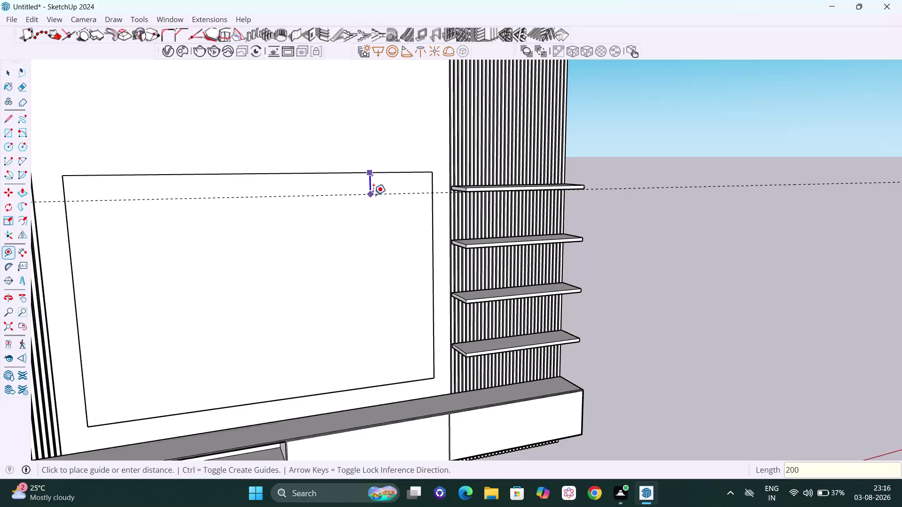
Confirm the top guide and place a bottom guide 150 mm inside the TV panel.
key(Return)
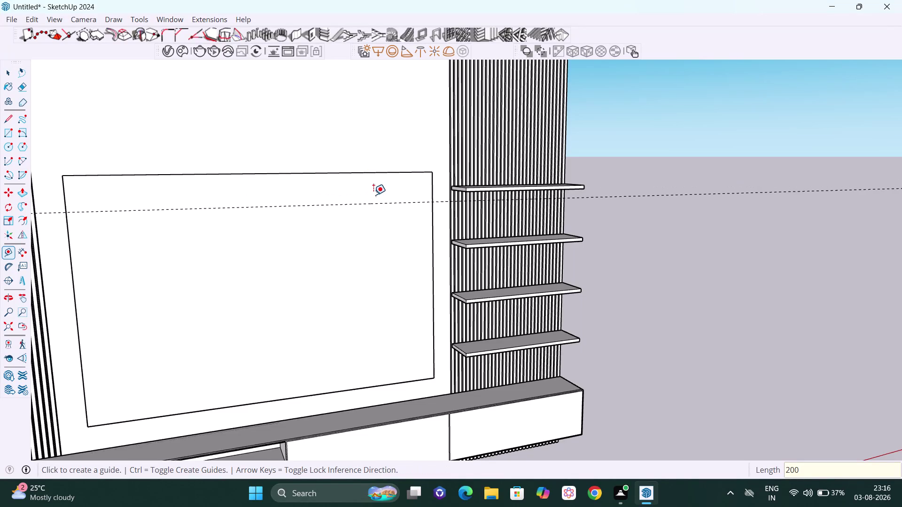
click(285, 401)
key(Up)
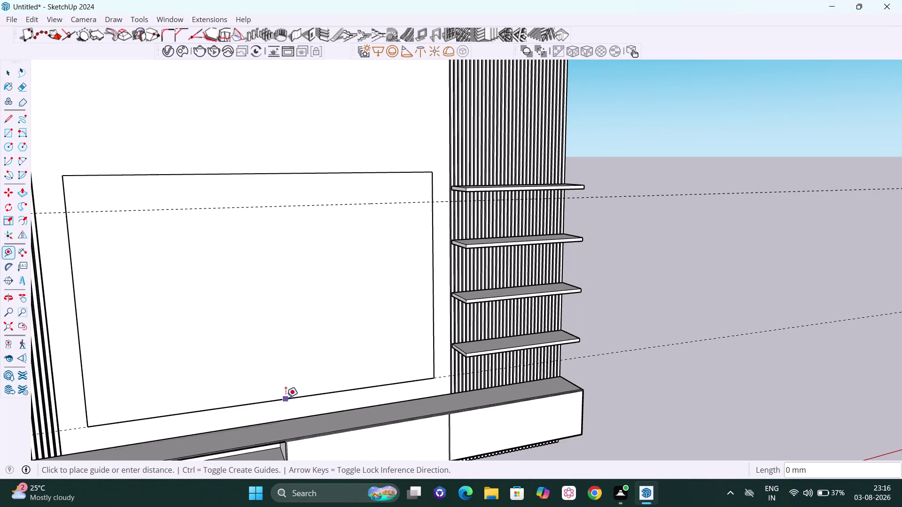
text(1)
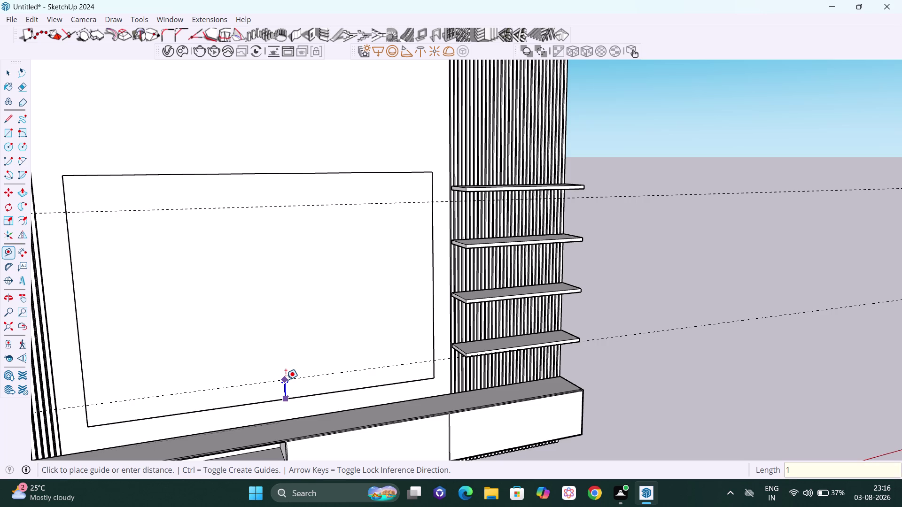
text(50)
key(Return)
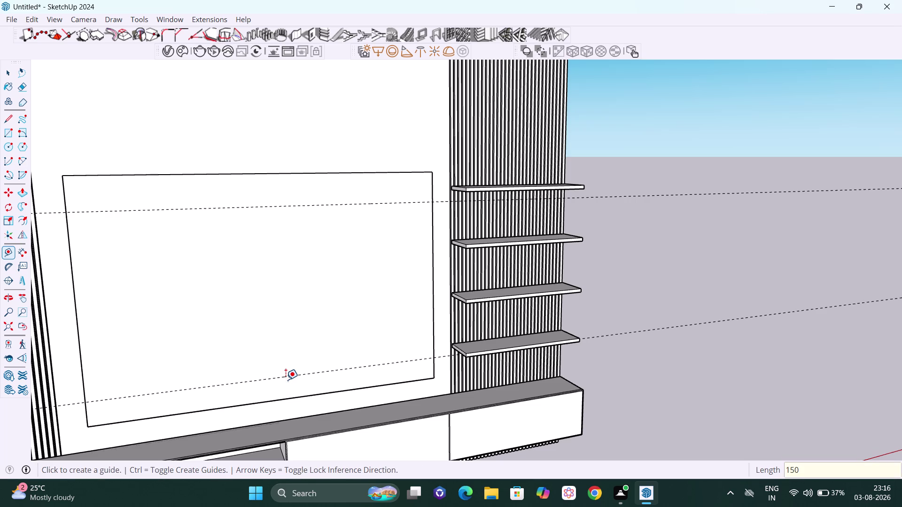
Add right and left guides 150 mm inside the panel edges, then return to selecting.
click(435, 305)
text(1)
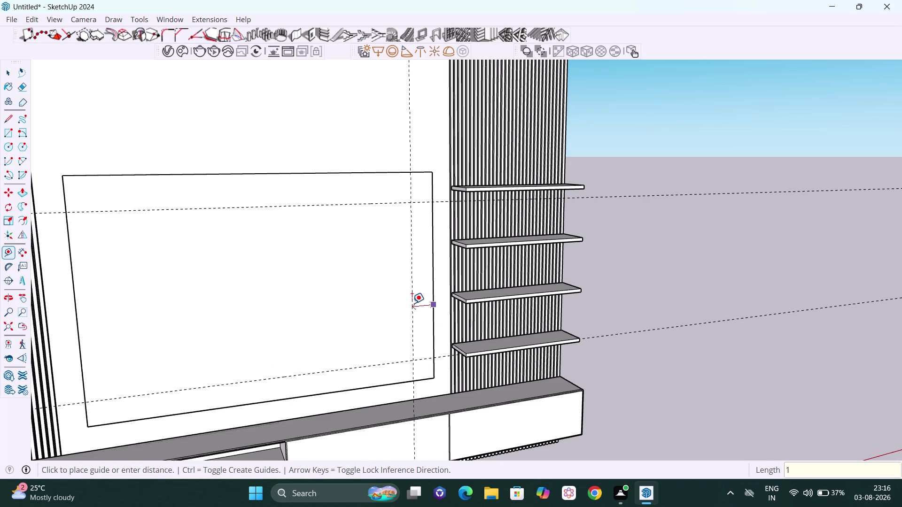
text(50)
key(Return)
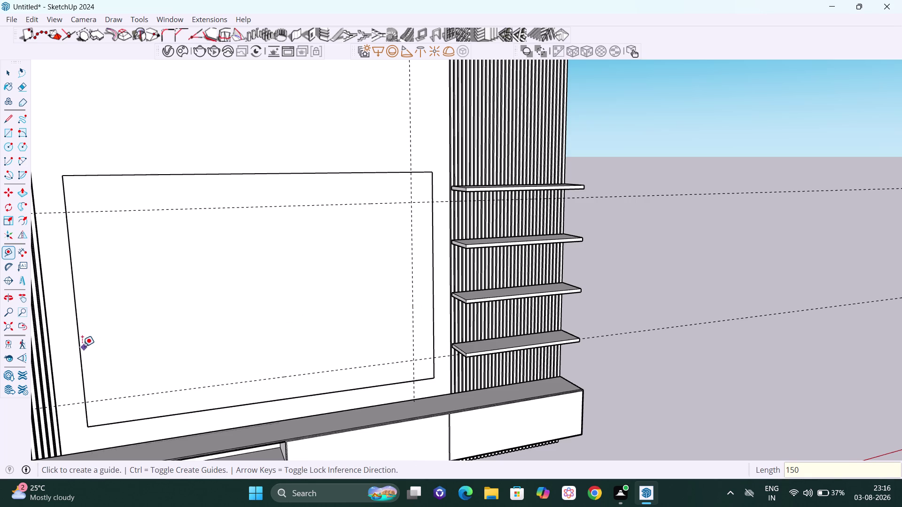
click(81, 344)
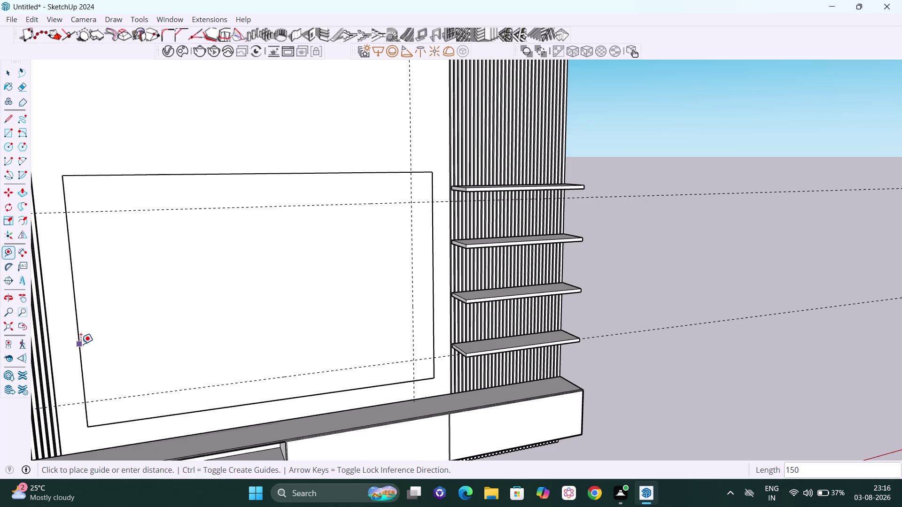
text(1)
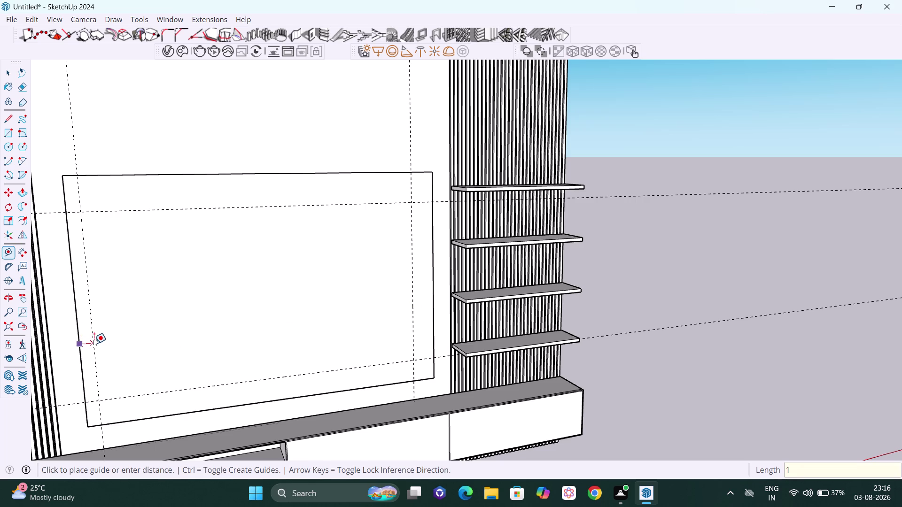
text(50)
key(Return)
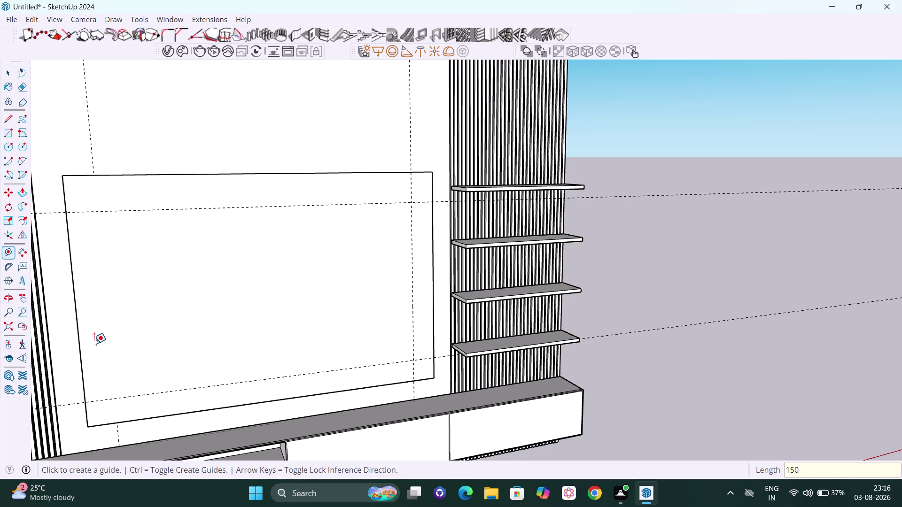
key(space)
scroll(down, 3)
Orbit out to the whole wall unit and open its group for editing.
scroll(down, 3)
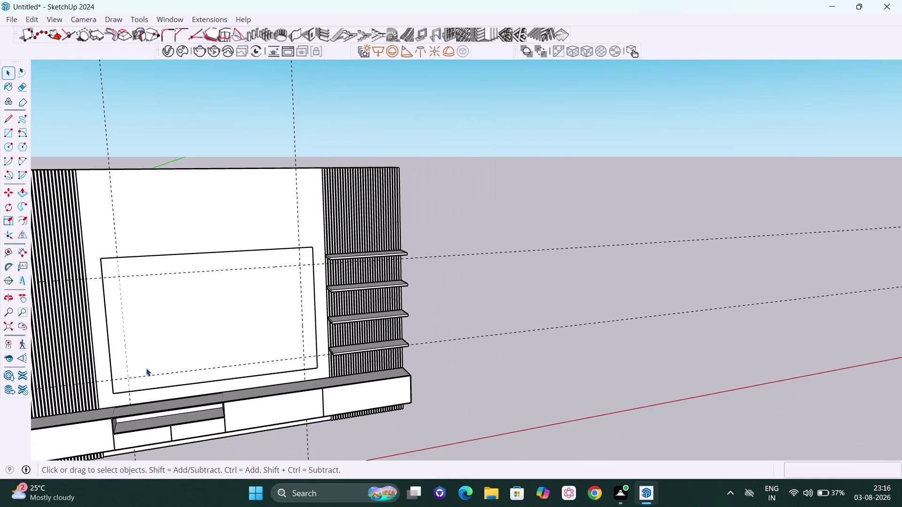
middle_drag(146, 369, 154, 341)
scroll(up, 3)
scroll(down, 3)
middle_drag(156, 354, 144, 362)
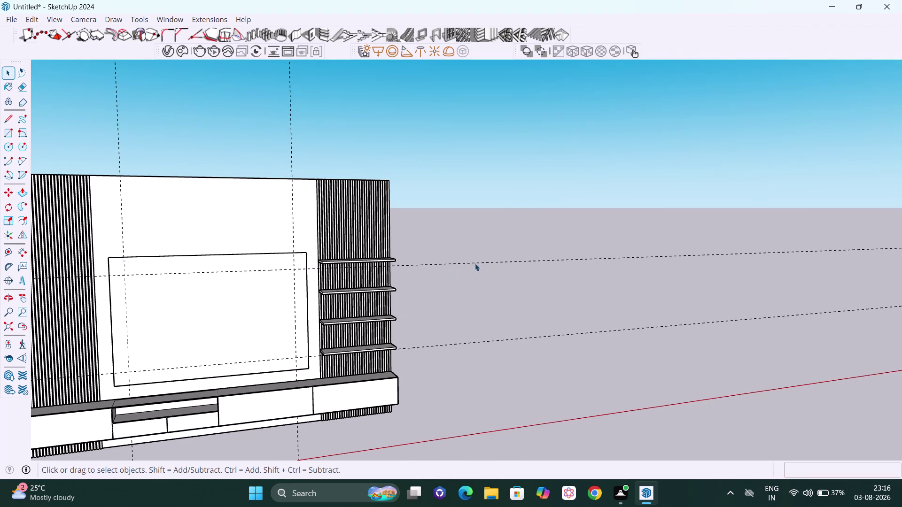
right_click(507, 208)
click(540, 240)
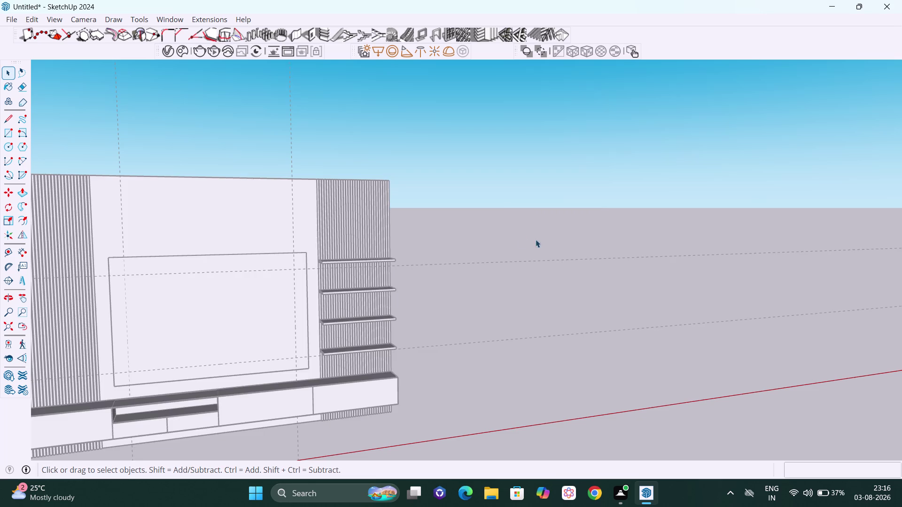
Start the Rectangle tool and orbit around the panel's upper right corner and edge.
scroll(up, 3)
key(r)
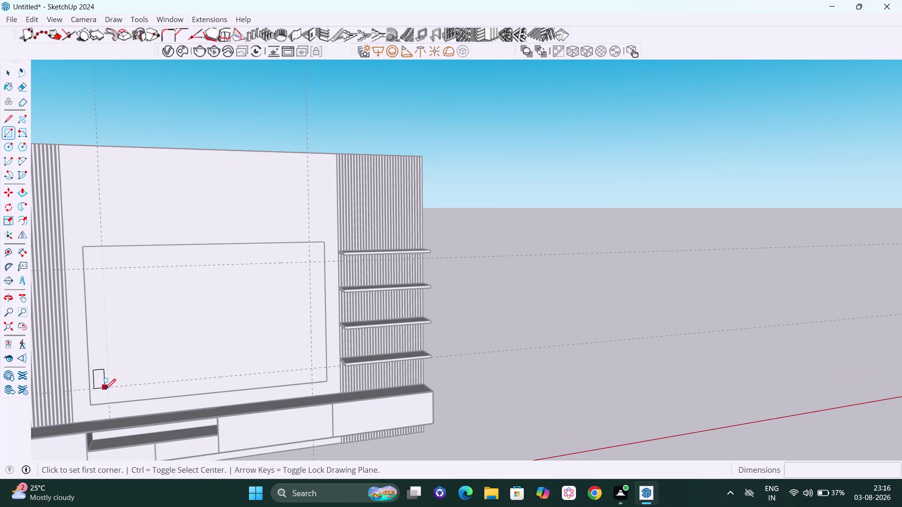
scroll(up, 3)
scroll(up, 3)
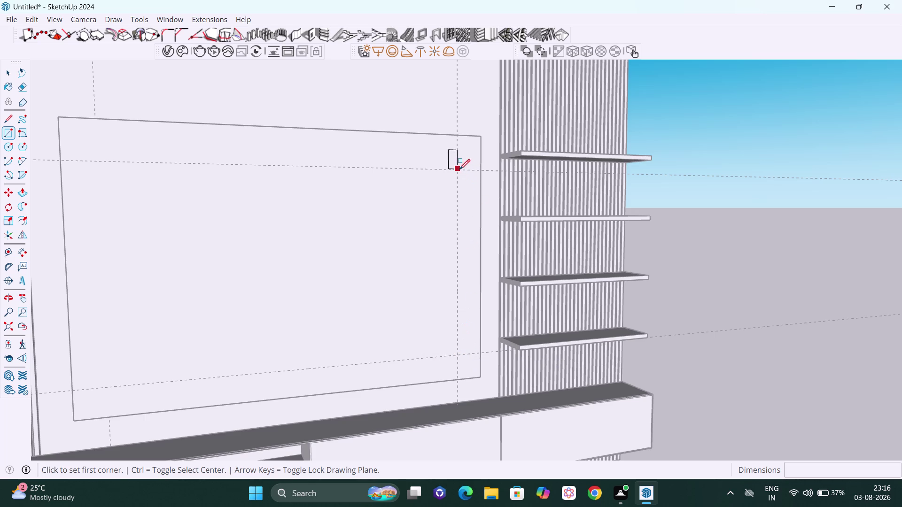
scroll(up, 3)
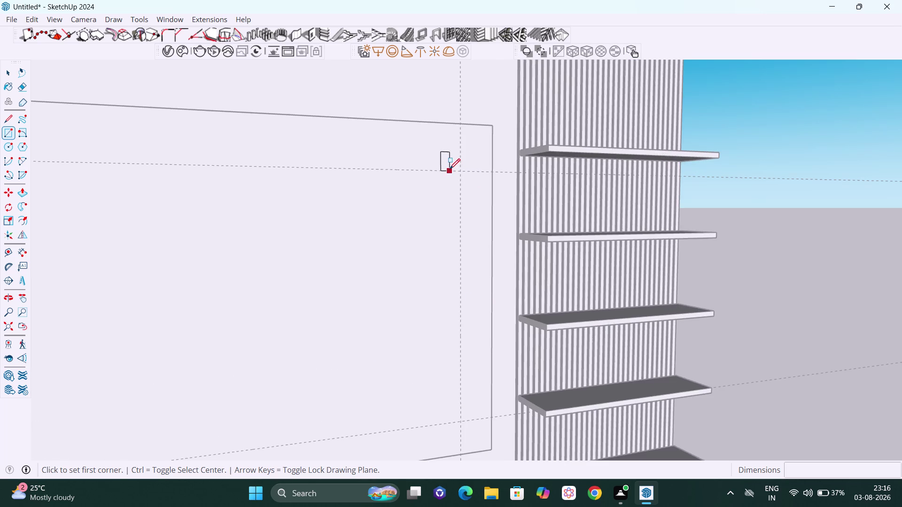
scroll(down, 3)
middle_drag(462, 179, 368, 175)
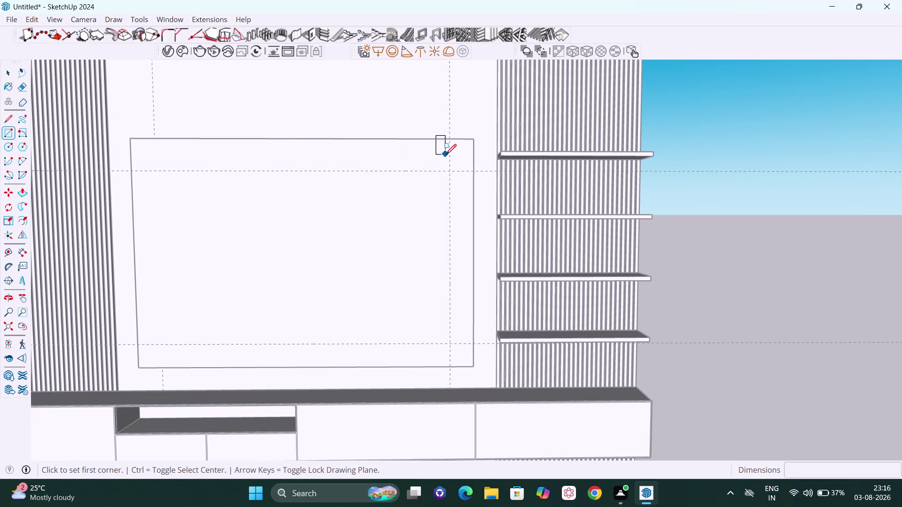
scroll(up, 3)
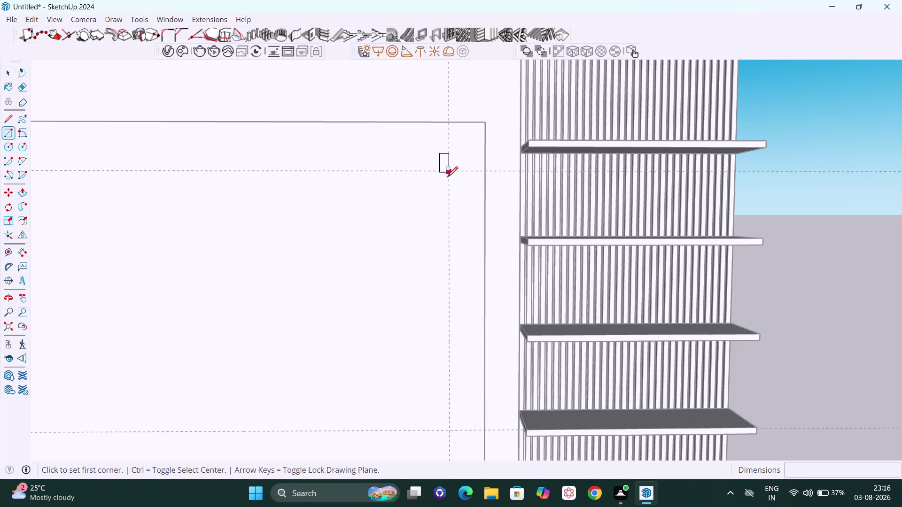
middle_drag(439, 177, 679, 229)
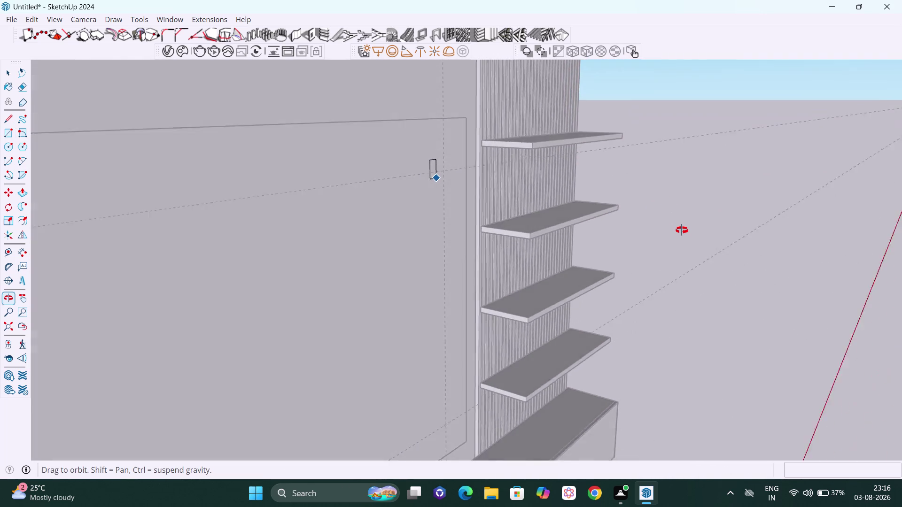
middle_drag(679, 228, 684, 233)
scroll(down, 3)
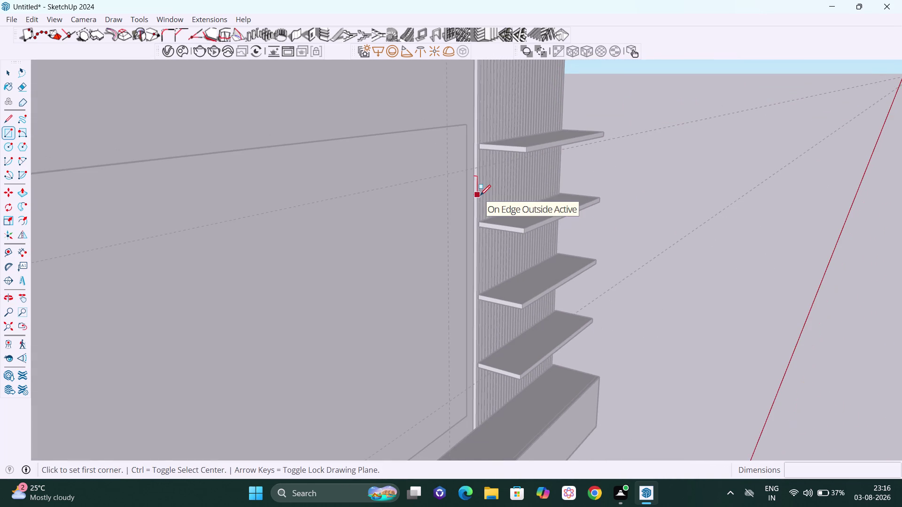
middle_drag(480, 195, 417, 205)
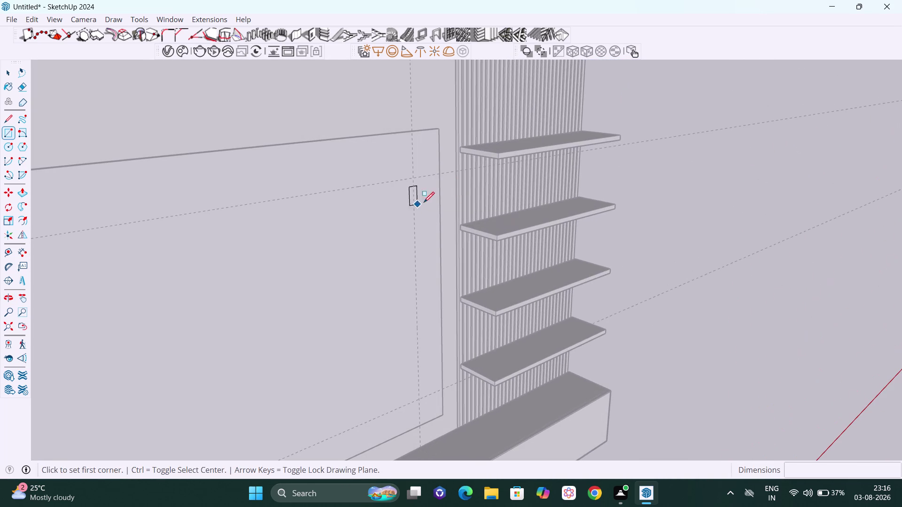
Cancel the rectangle, leave the wall unit group, and inspect the panel's edge depth.
key(space)
click(710, 175)
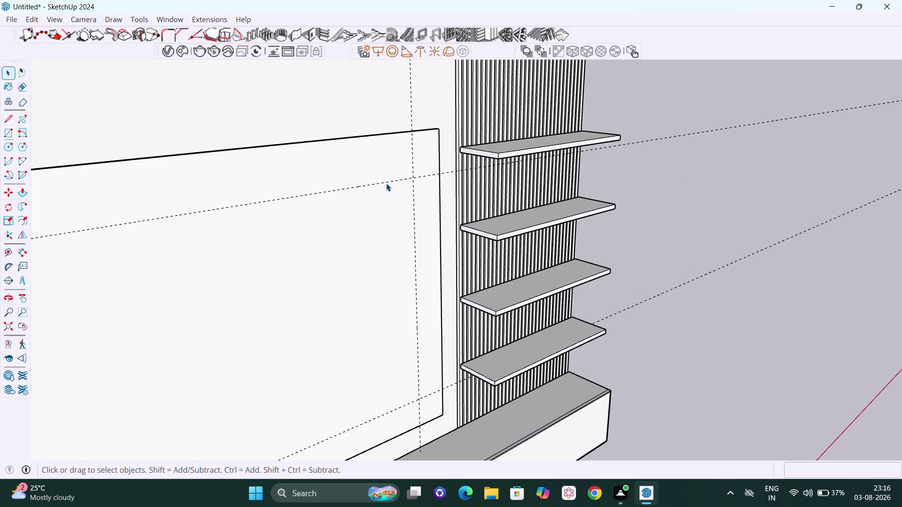
scroll(up, 3)
scroll(up, 3)
scroll(up, 3)
middle_drag(373, 198, 449, 229)
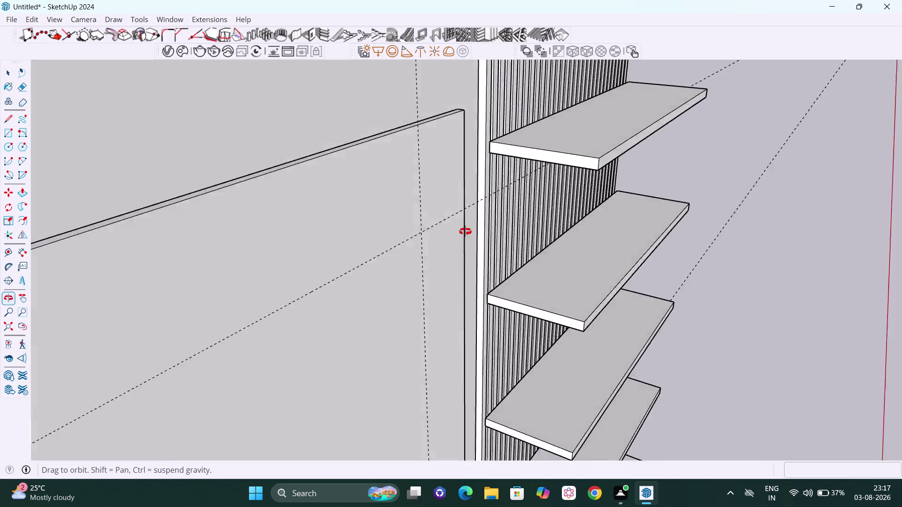
middle_drag(448, 230, 515, 236)
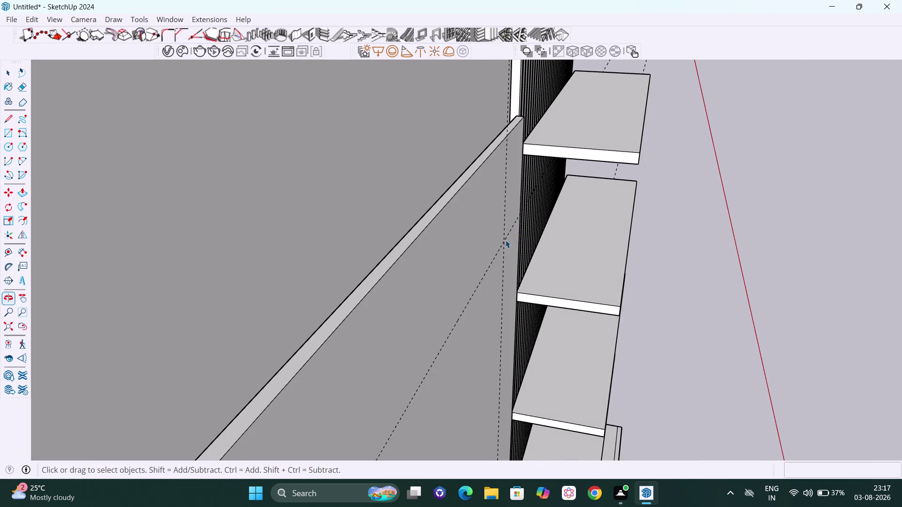
Orbit around the shelves and wall junction, then face the TV panel from the front.
scroll(up, 3)
scroll(up, 3)
scroll(up, 3)
scroll(up, 3)
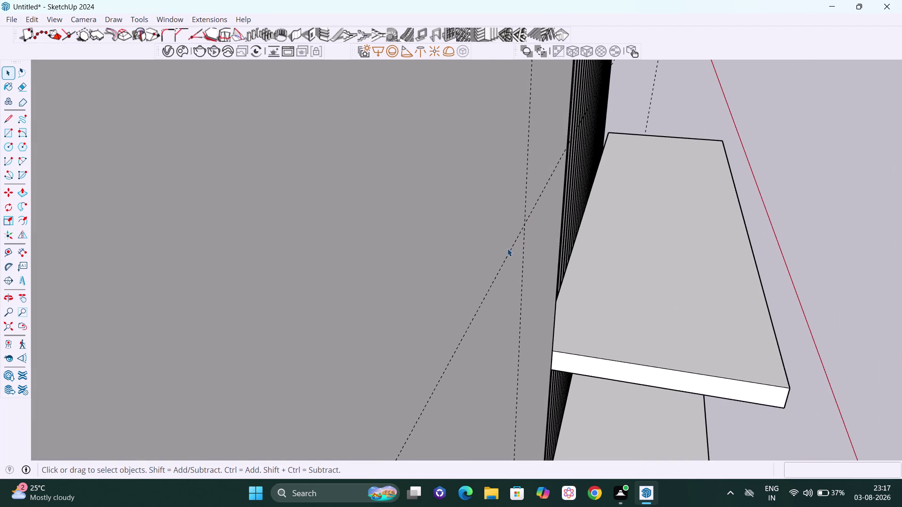
scroll(up, 3)
scroll(down, 3)
middle_drag(527, 248, 545, 242)
scroll(up, 3)
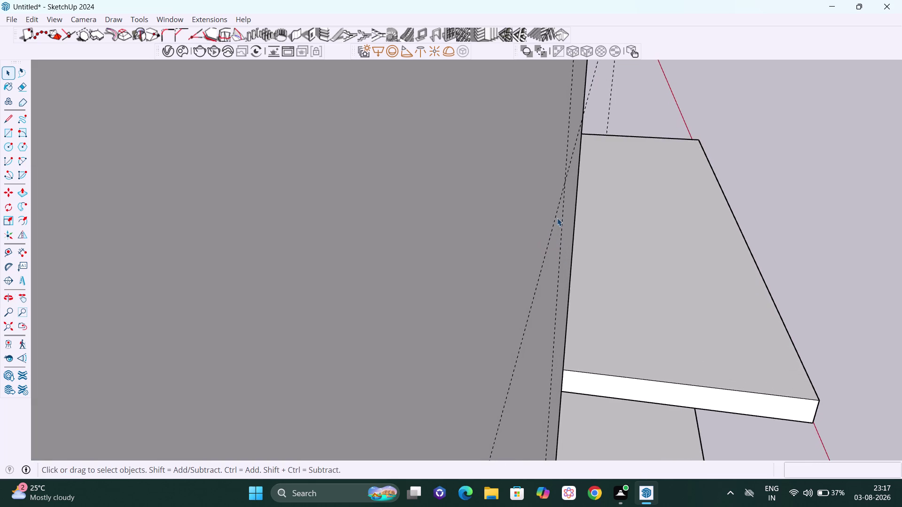
scroll(up, 3)
middle_drag(562, 222, 575, 205)
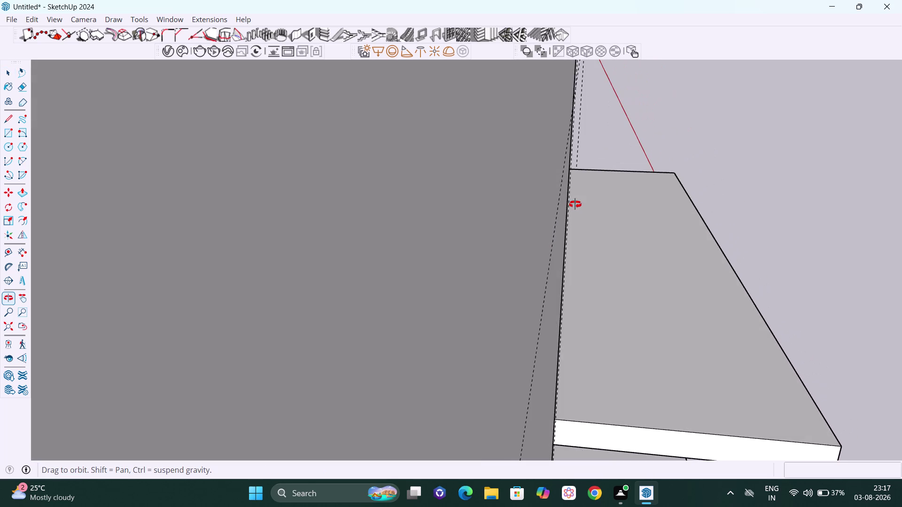
middle_drag(575, 205, 496, 200)
scroll(down, 3)
scroll(down, 3)
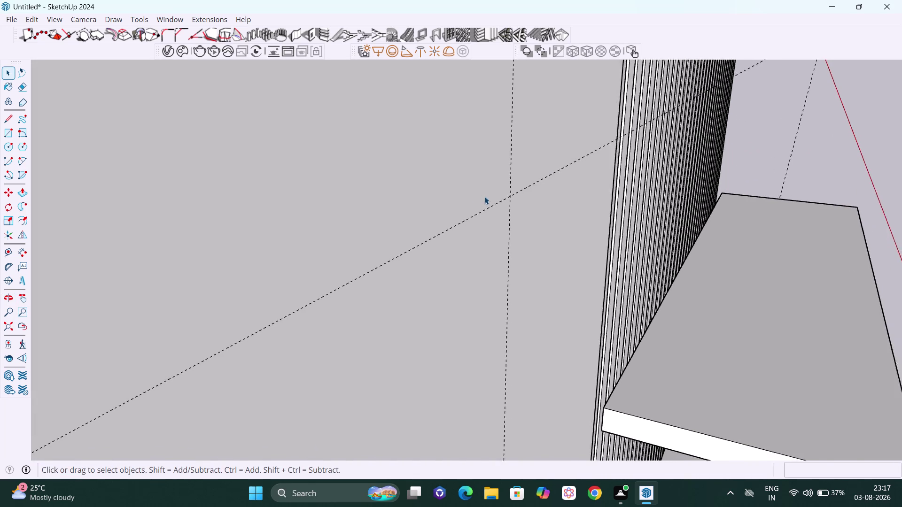
scroll(down, 3)
middle_drag(500, 194, 443, 186)
scroll(down, 3)
scroll(down, 3)
scroll(down, 3)
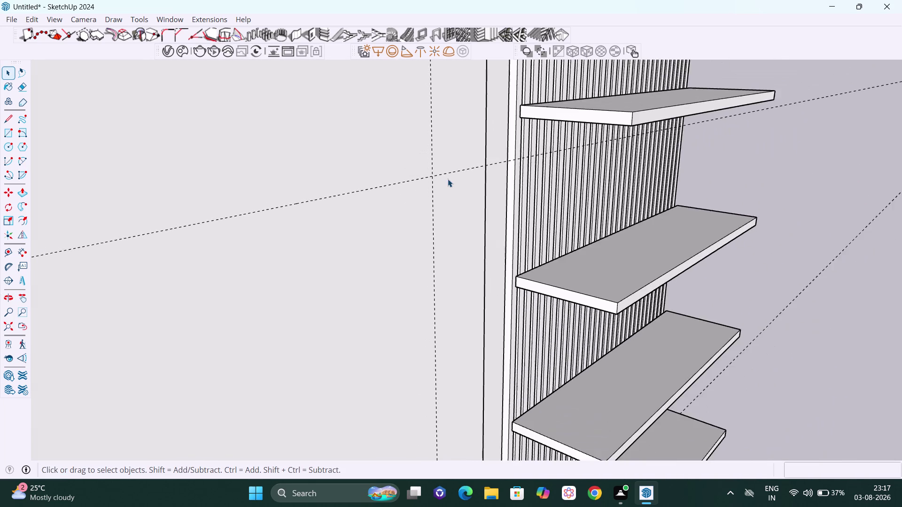
scroll(down, 3)
scroll(down, 3)
middle_drag(459, 206, 423, 205)
scroll(down, 3)
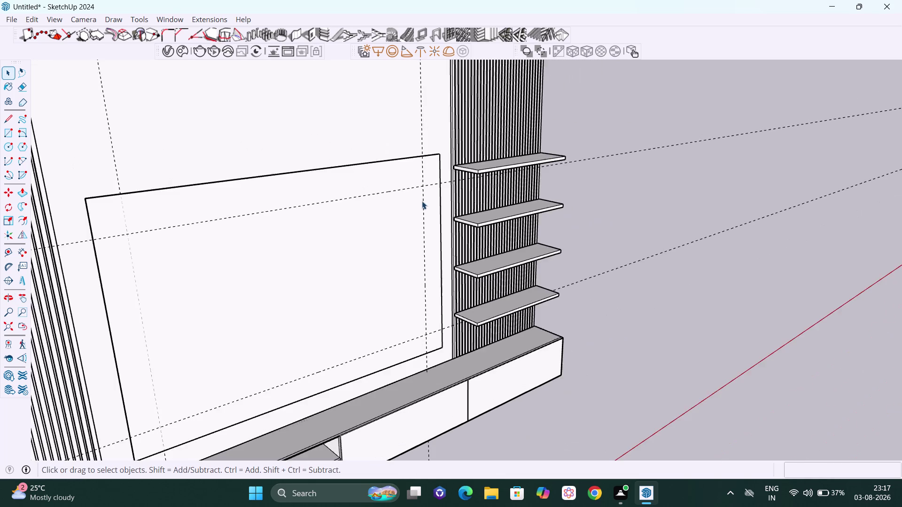
scroll(down, 3)
middle_drag(403, 231, 307, 223)
middle_drag(307, 223, 309, 224)
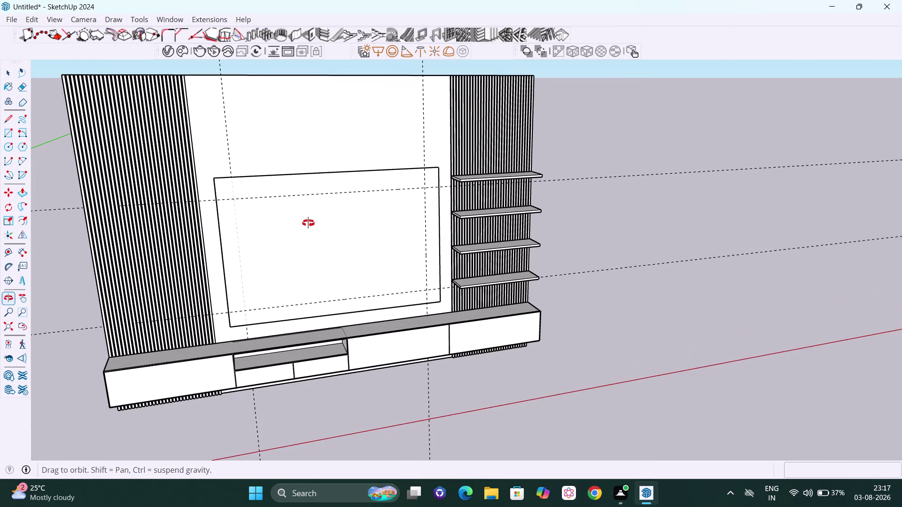
middle_drag(308, 223, 390, 223)
scroll(up, 3)
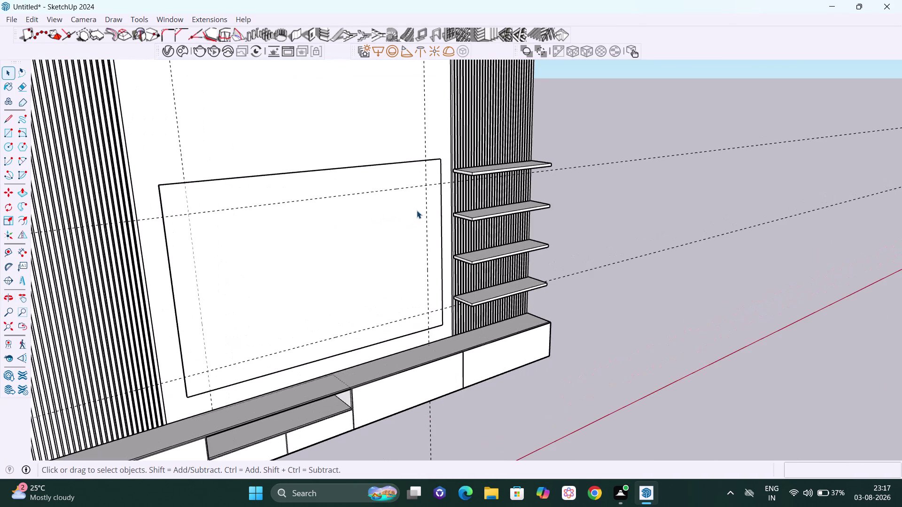
Edit the TV backing panel group and set the screen rectangle's first corner.
right_click(611, 119)
click(638, 159)
key(r)
scroll(up, 3)
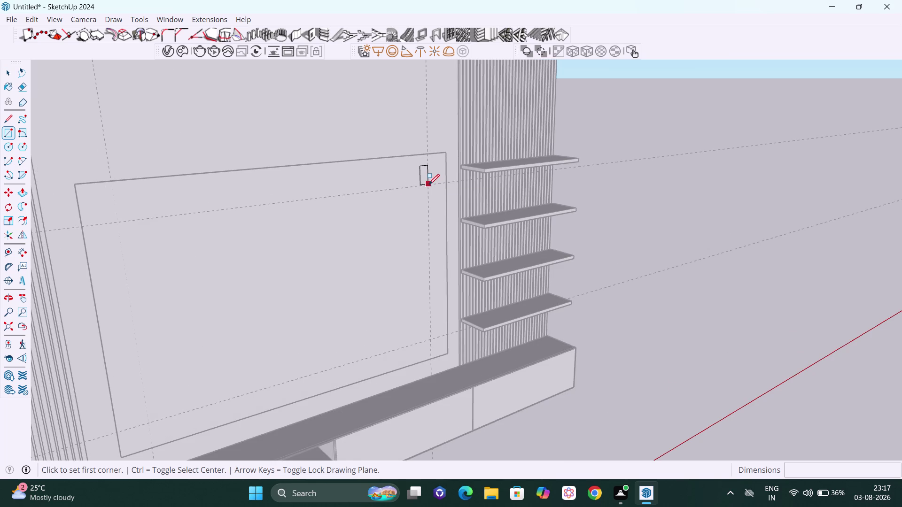
click(429, 185)
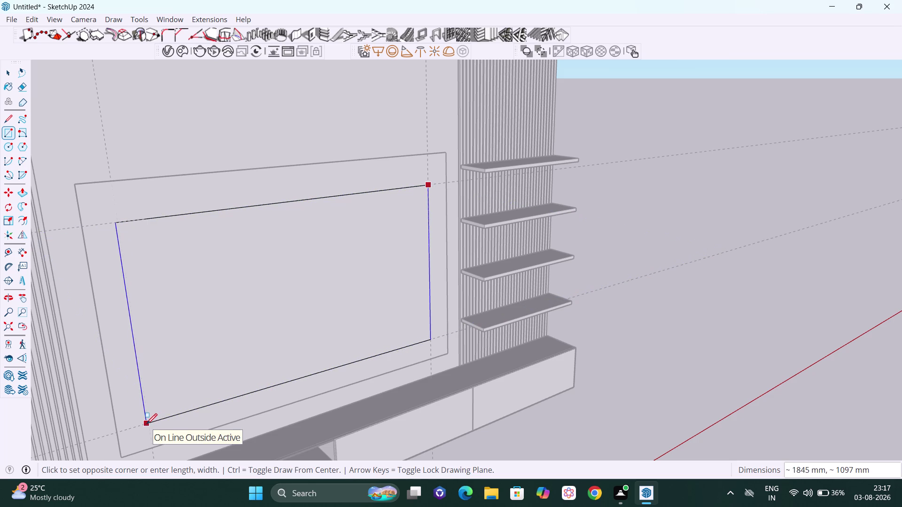
Finish the screen rectangle at its opposite corner and orbit around the wall unit to check it.
click(147, 425)
key(space)
scroll(down, 3)
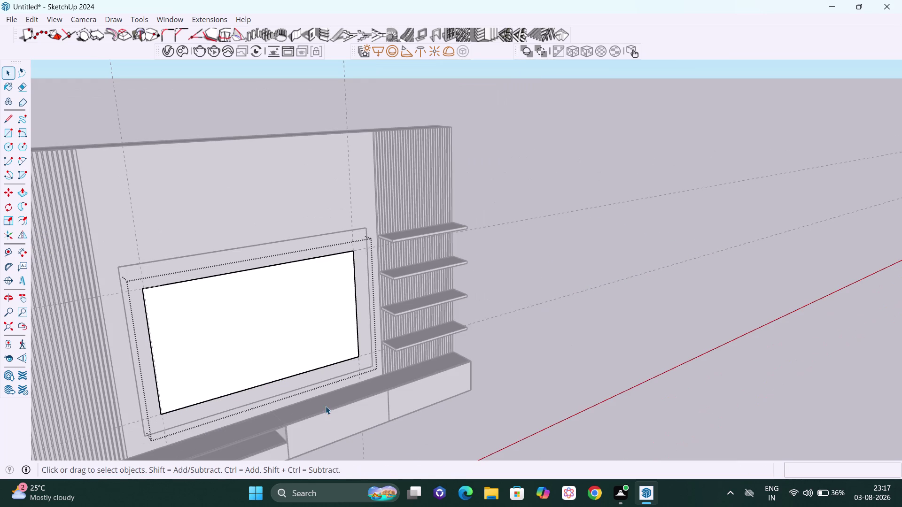
middle_drag(265, 388, 160, 389)
middle_drag(305, 338, 197, 341)
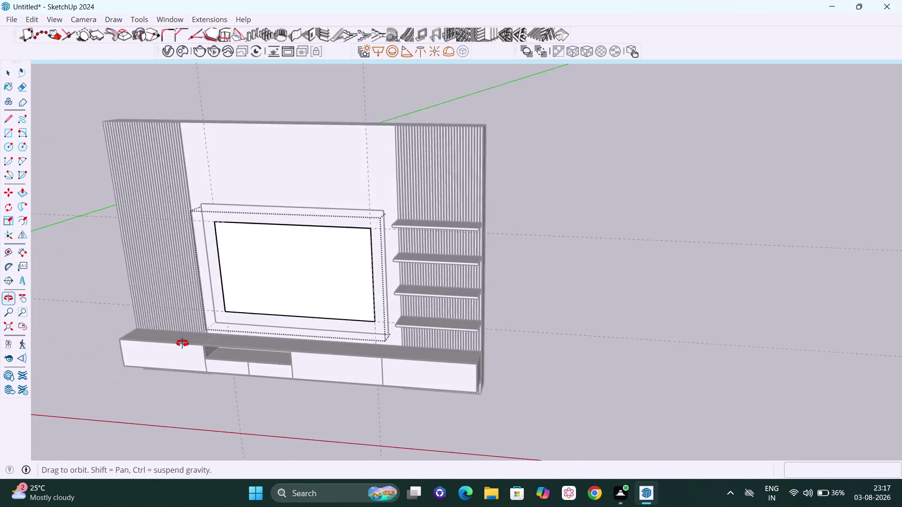
middle_drag(197, 342, 159, 343)
scroll(up, 3)
middle_drag(379, 248, 302, 252)
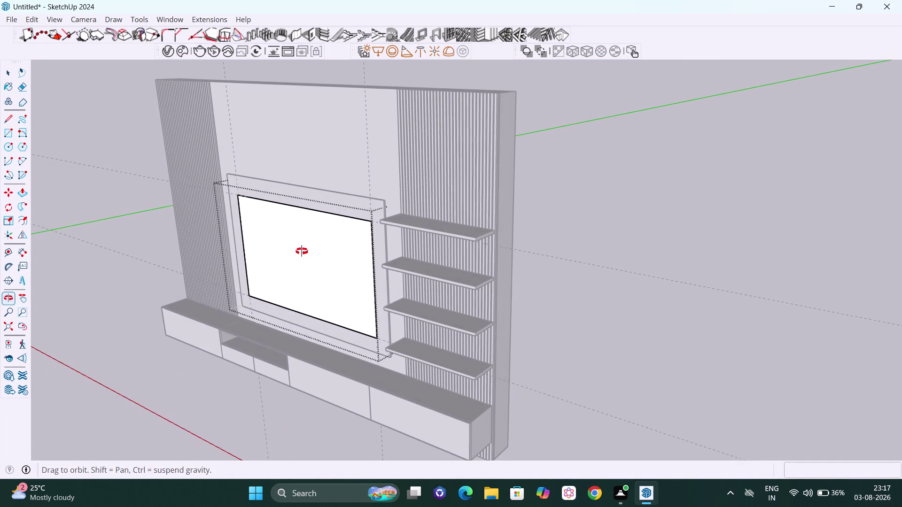
middle_drag(303, 252, 301, 252)
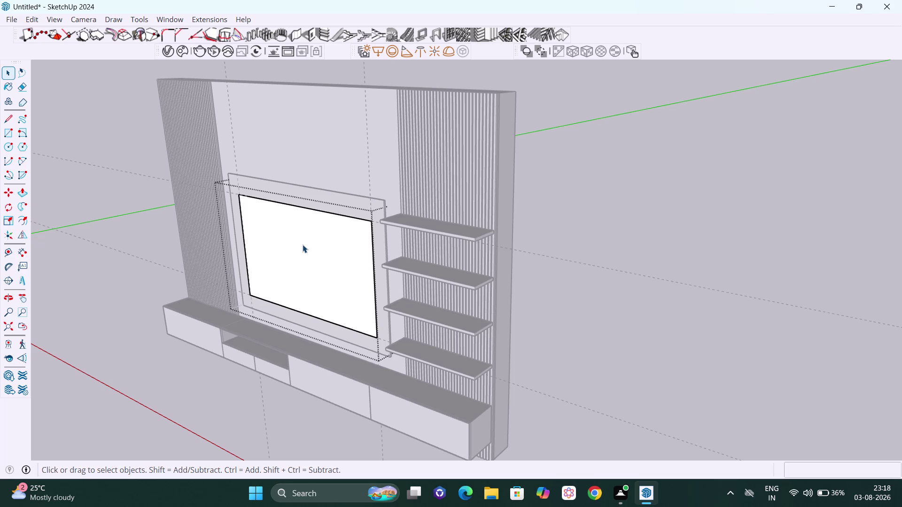
Push-pull the screen face 20 mm and leave the backing panel group.
key(p)
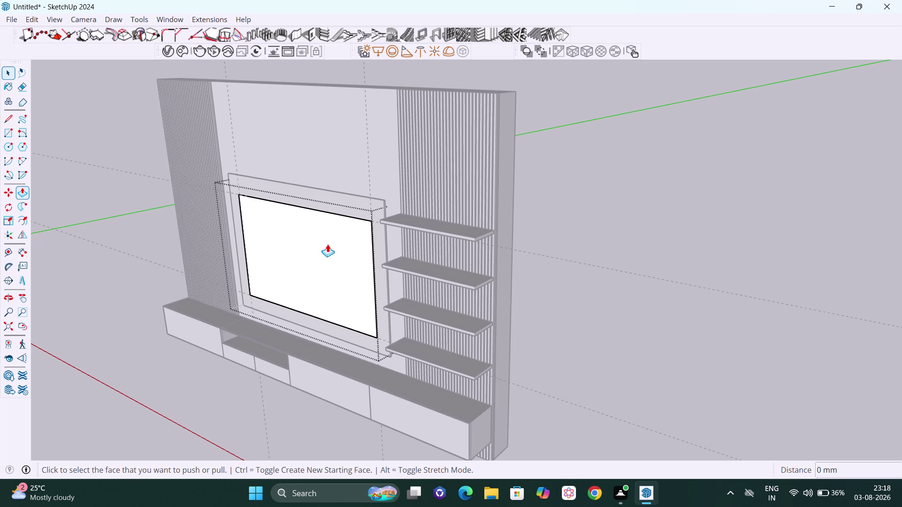
click(342, 231)
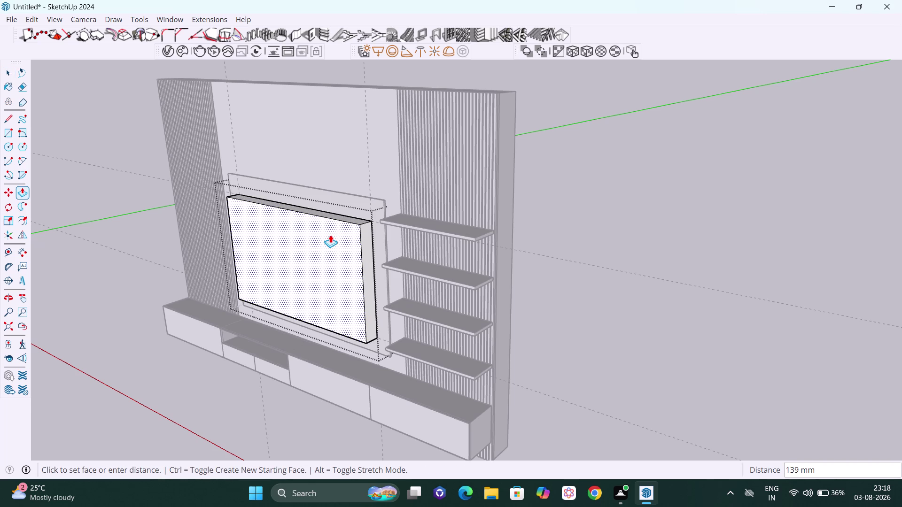
text(20)
key(Return)
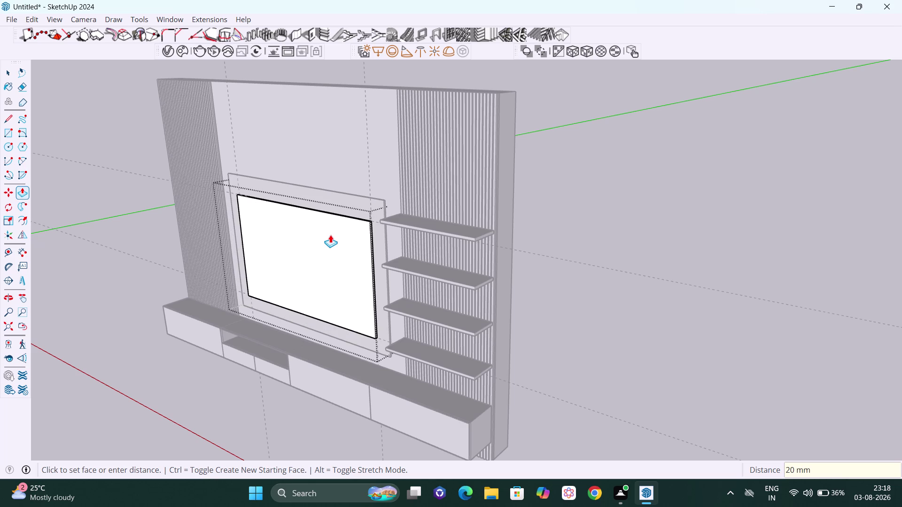
key(space)
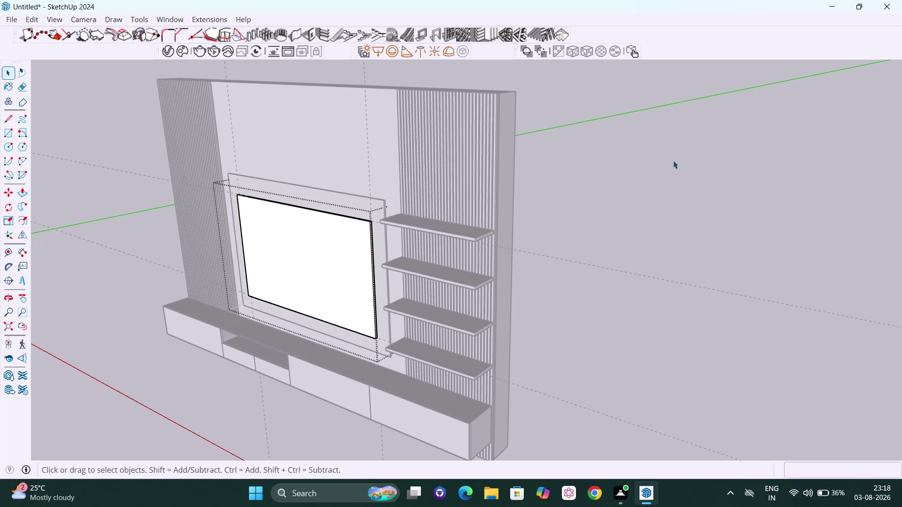
click(673, 160)
Orbit closer to inspect the 20 mm screen piece, selecting and deselecting it.
middle_drag(584, 141, 547, 172)
scroll(up, 3)
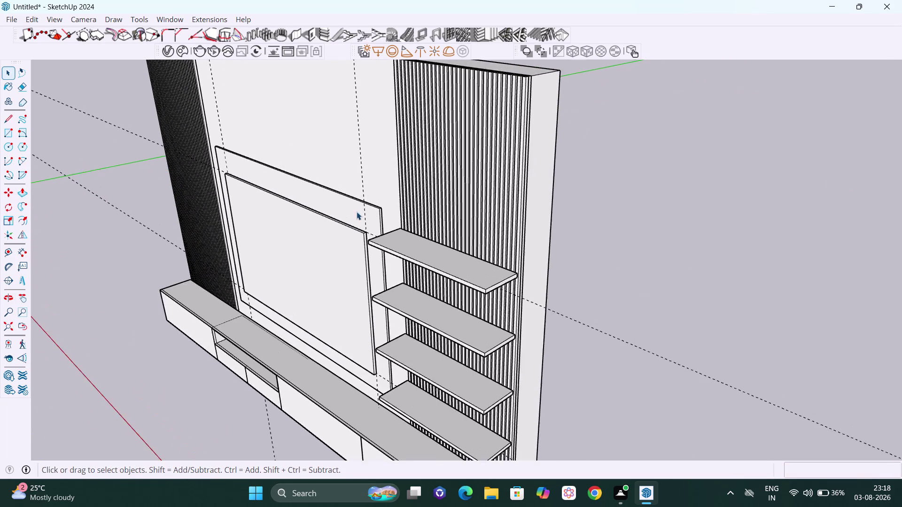
scroll(up, 3)
triple_click(355, 241)
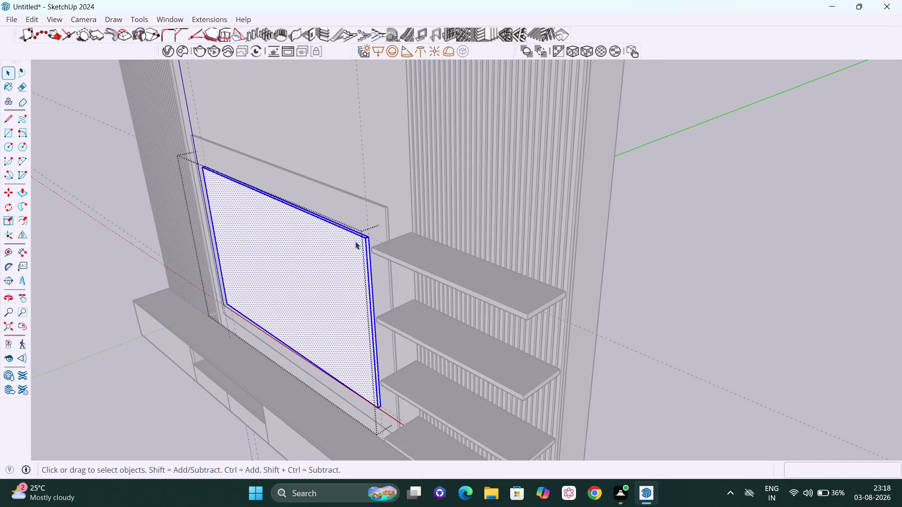
scroll(down, 3)
drag(634, 224, 625, 220)
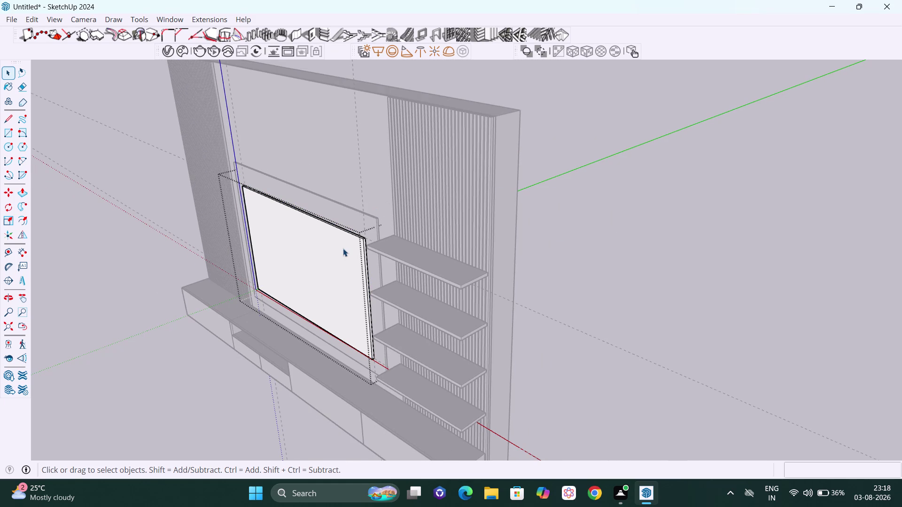
click(343, 248)
click(657, 221)
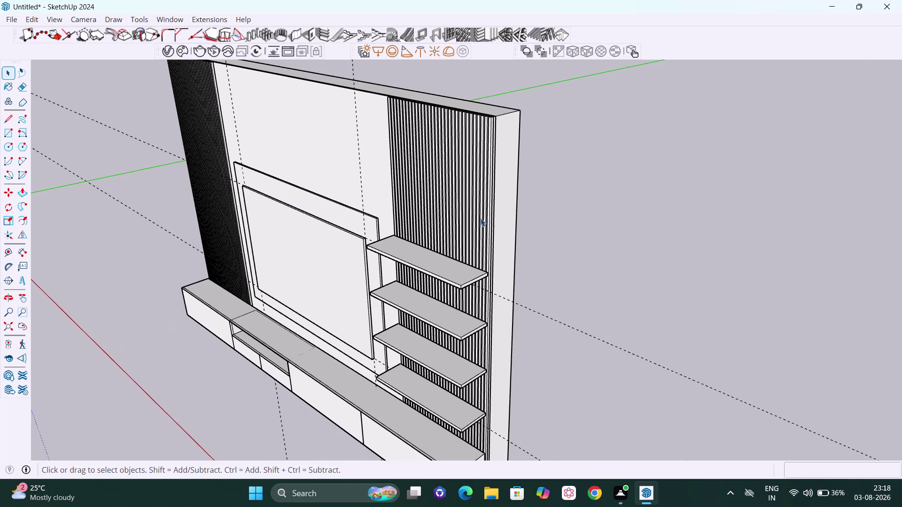
click(337, 246)
Erase the dashed construction guides around the TV panel.
scroll(down, 3)
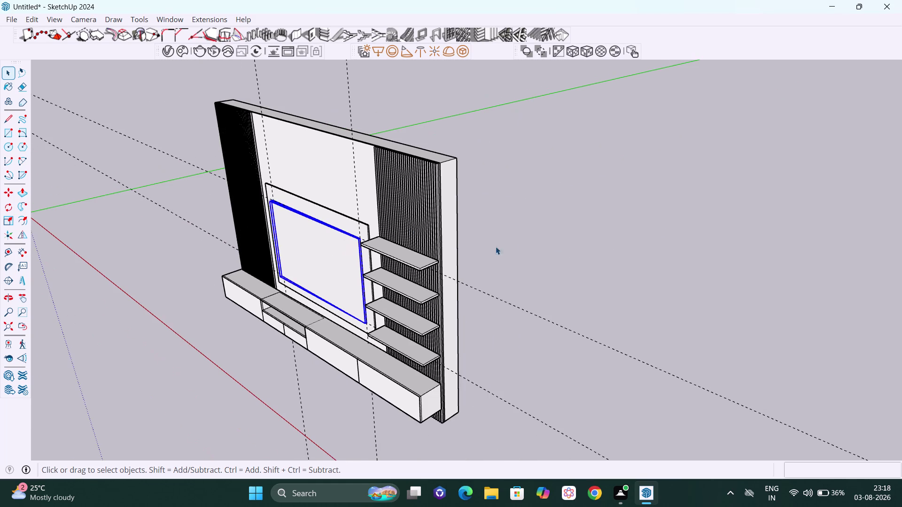
click(617, 259)
scroll(down, 3)
middle_drag(578, 292, 640, 277)
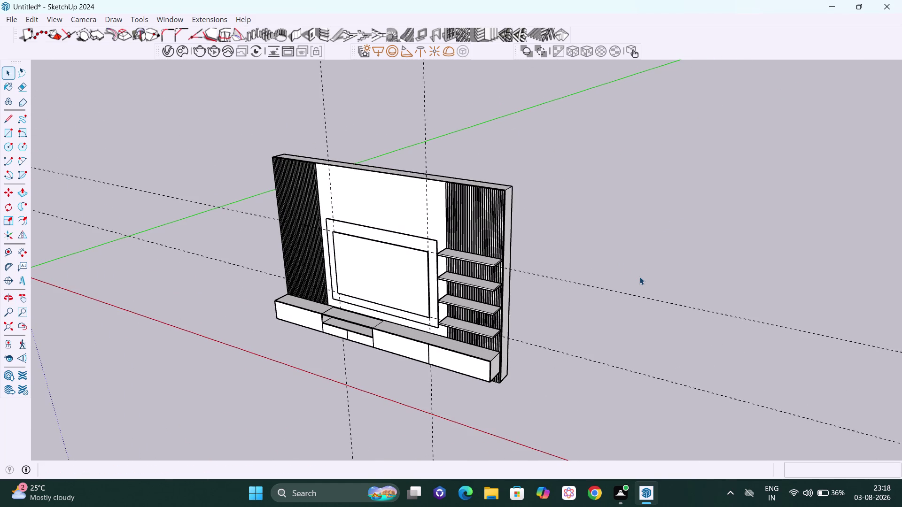
key(e)
drag(639, 274, 636, 290)
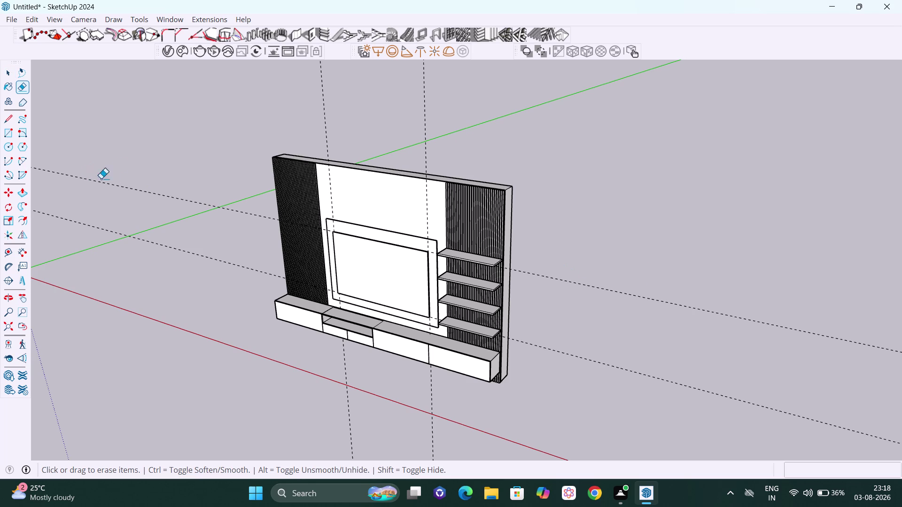
drag(117, 169, 108, 256)
drag(312, 101, 470, 129)
scroll(down, 3)
key(space)
Orbit around the shelves and base cabinet to inspect the wall unit.
scroll(up, 3)
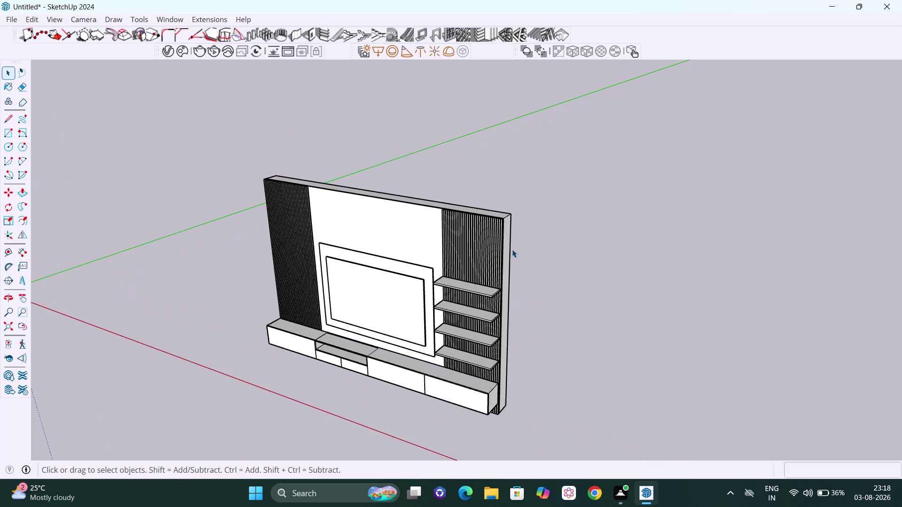
scroll(up, 3)
scroll(up, 3)
middle_drag(441, 282, 330, 282)
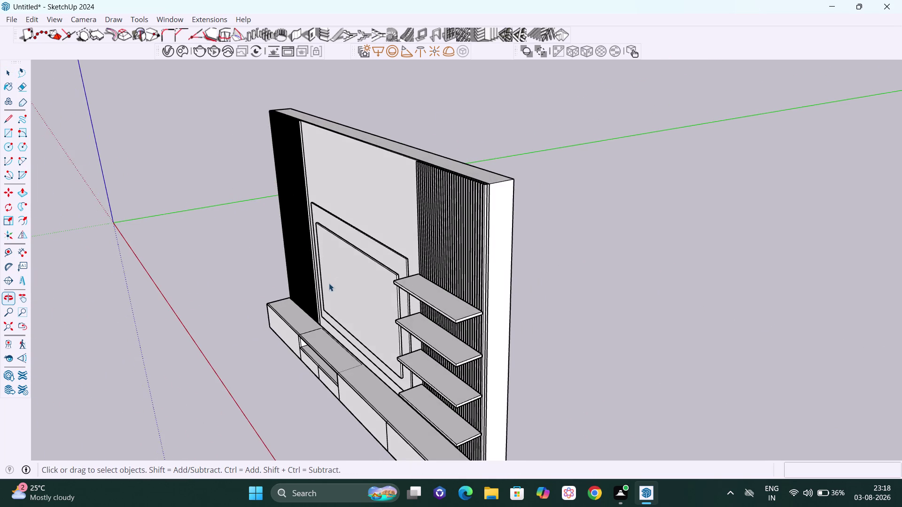
scroll(down, 3)
middle_drag(372, 331, 455, 350)
scroll(up, 3)
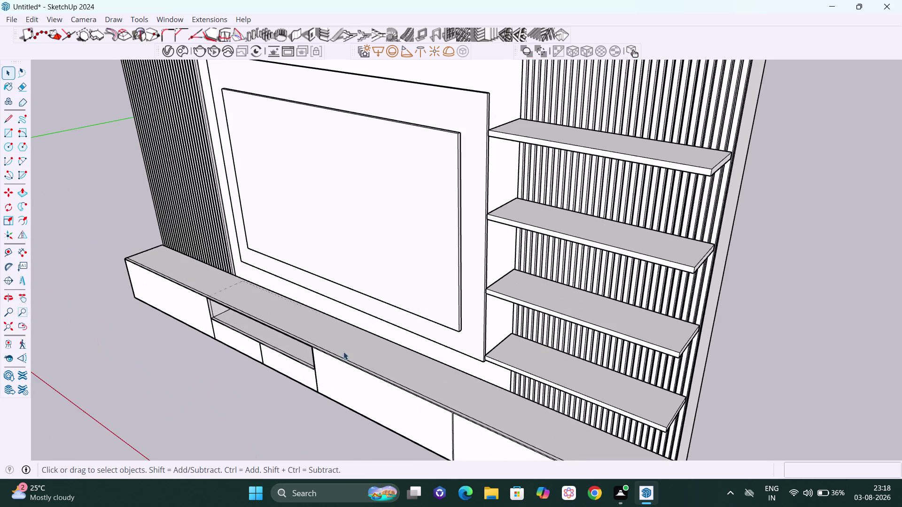
middle_drag(344, 356, 513, 354)
scroll(down, 3)
scroll(down, 3)
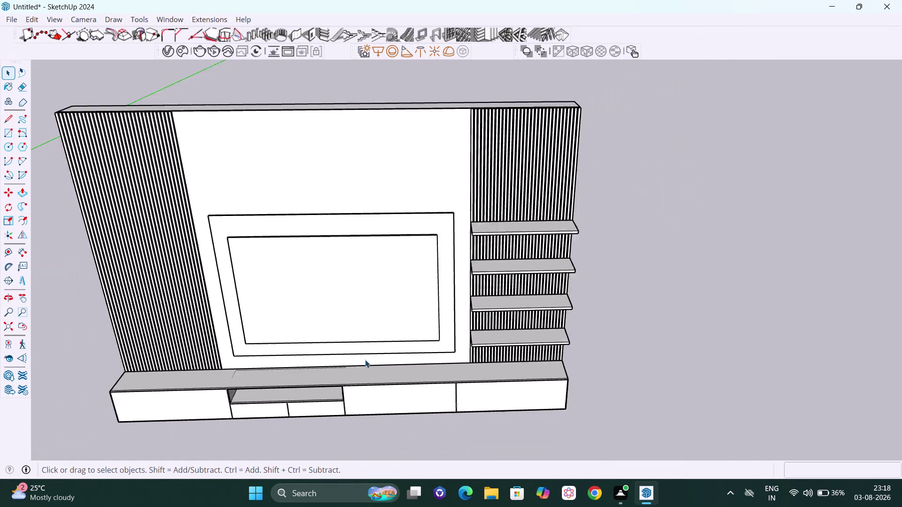
scroll(down, 3)
middle_drag(361, 385, 357, 419)
scroll(up, 3)
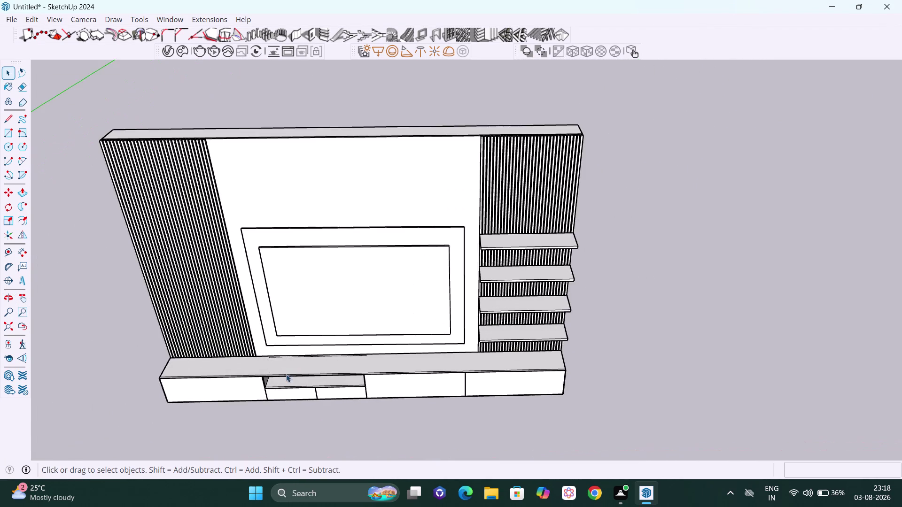
scroll(down, 3)
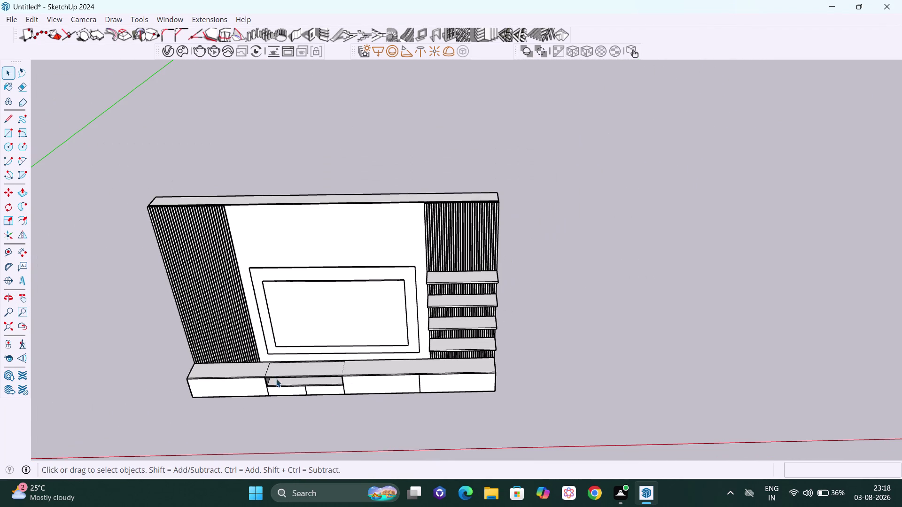
Erase the stray edge on the base cabinet top.
key(e)
drag(264, 366, 269, 369)
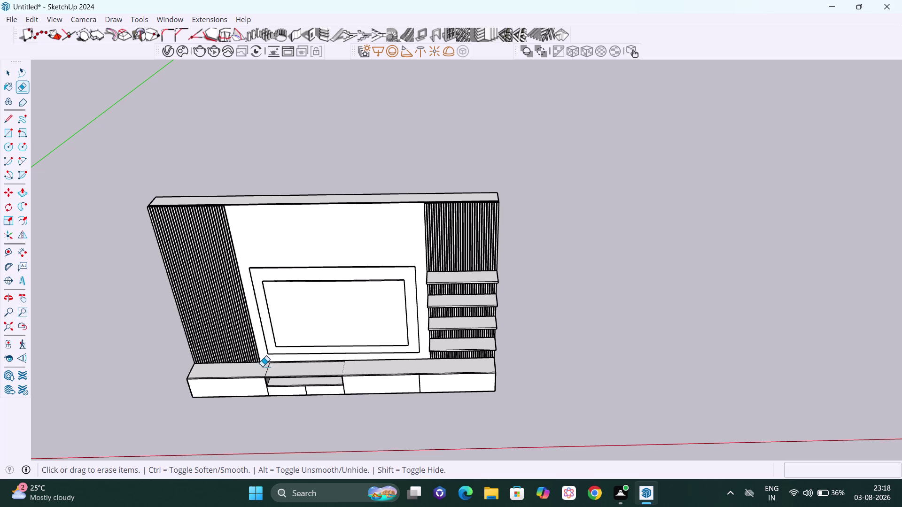
drag(262, 366, 273, 372)
drag(269, 368, 275, 374)
scroll(up, 3)
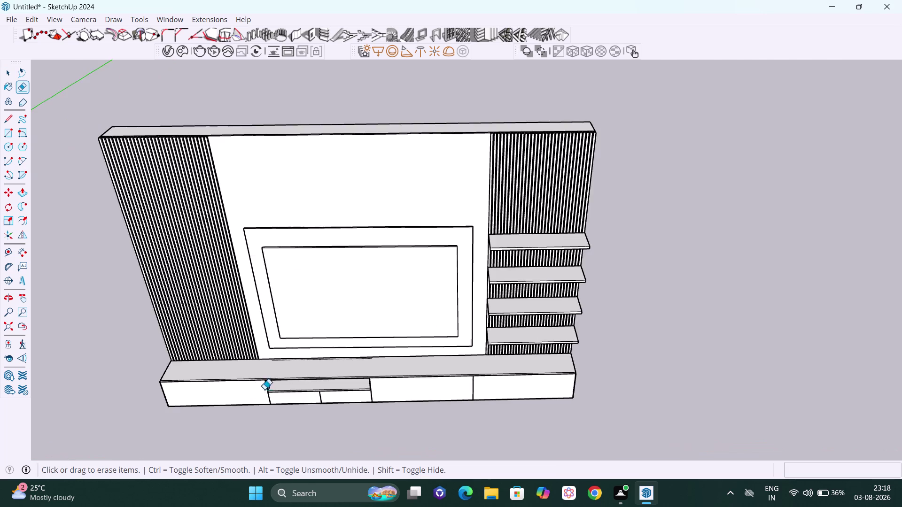
scroll(up, 3)
key(space)
scroll(up, 3)
scroll(up, 3)
middle_drag(364, 397, 387, 362)
scroll(up, 3)
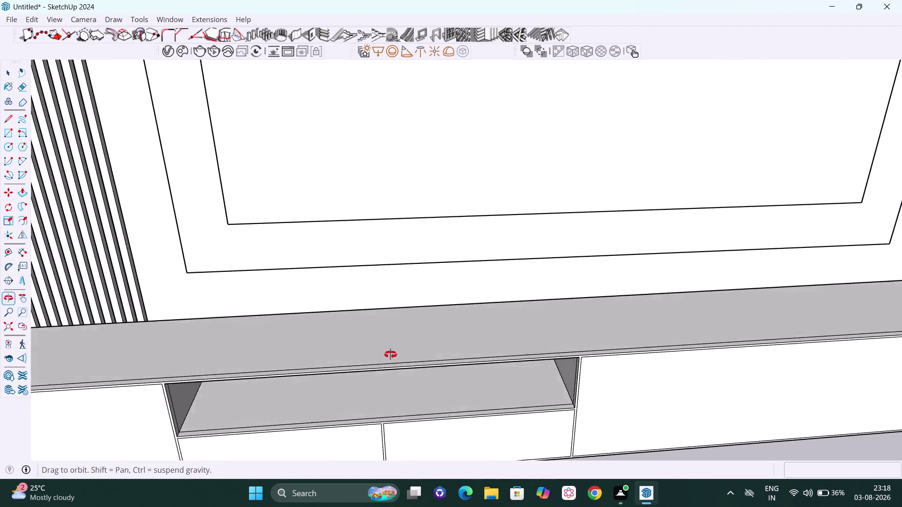
middle_drag(386, 362, 502, 201)
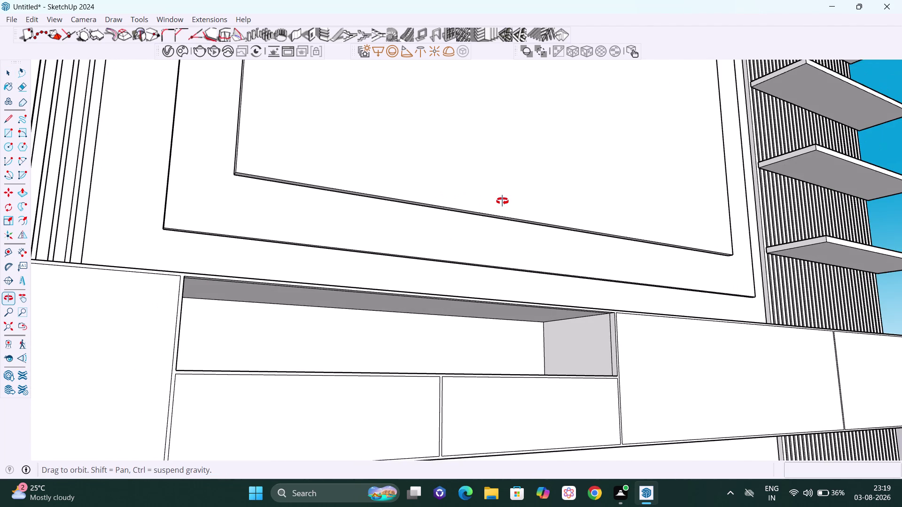
middle_drag(503, 202, 374, 293)
scroll(down, 3)
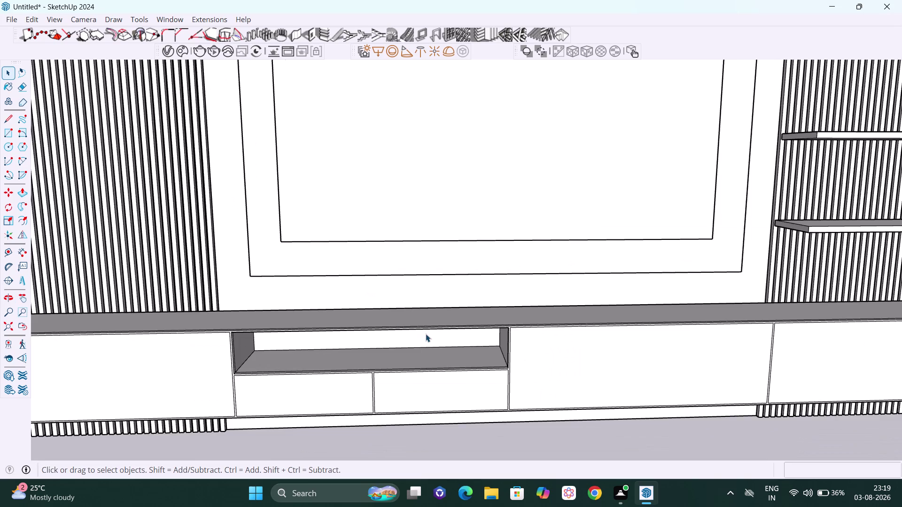
scroll(down, 3)
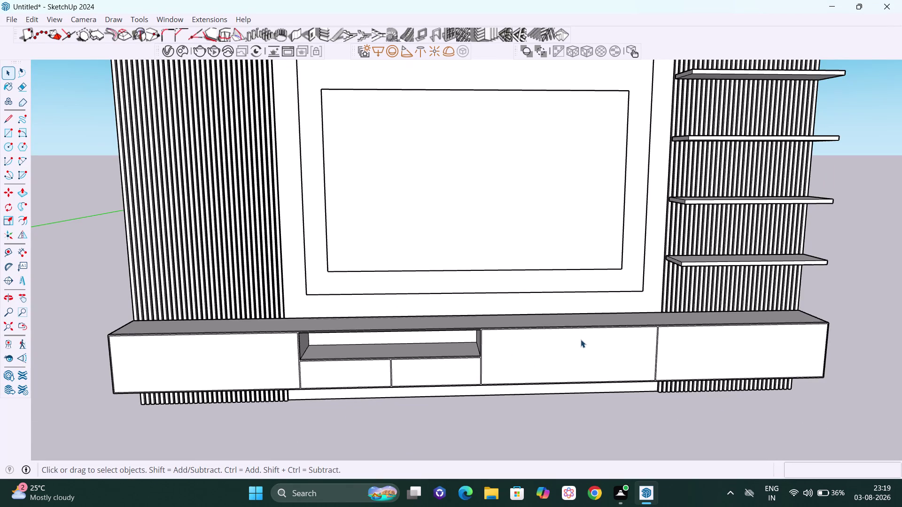
key(h)
drag(581, 339, 511, 338)
scroll(down, 3)
middle_drag(375, 241, 552, 243)
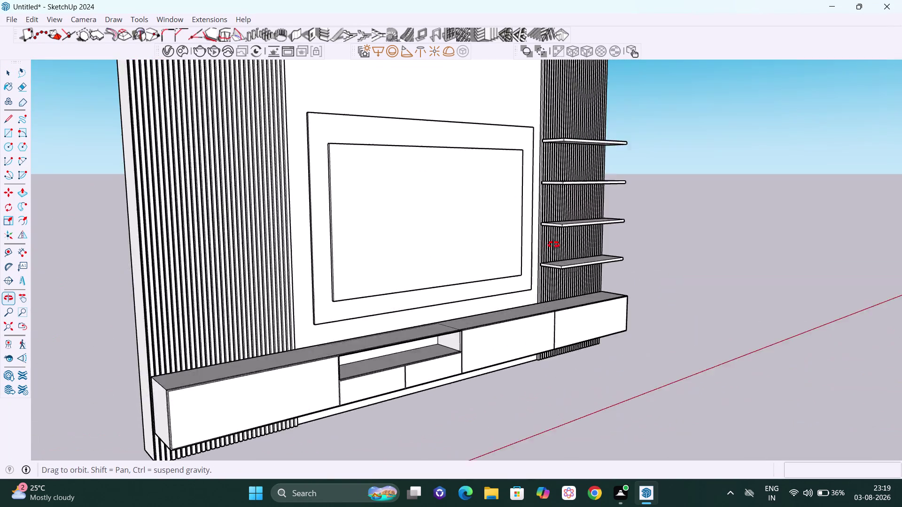
middle_drag(551, 243, 602, 265)
scroll(up, 3)
scroll(up, 3)
middle_drag(350, 188, 417, 194)
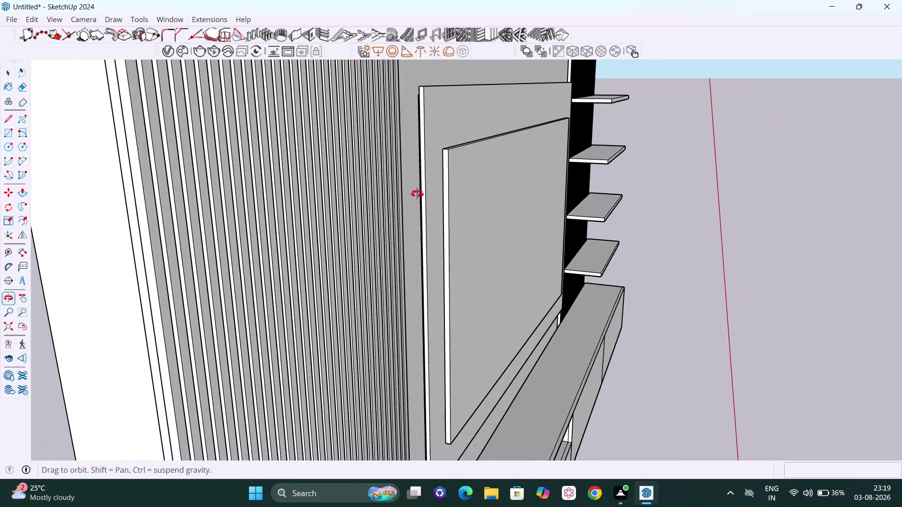
middle_drag(417, 194, 356, 168)
scroll(down, 3)
scroll(down, 3)
middle_drag(381, 191, 353, 221)
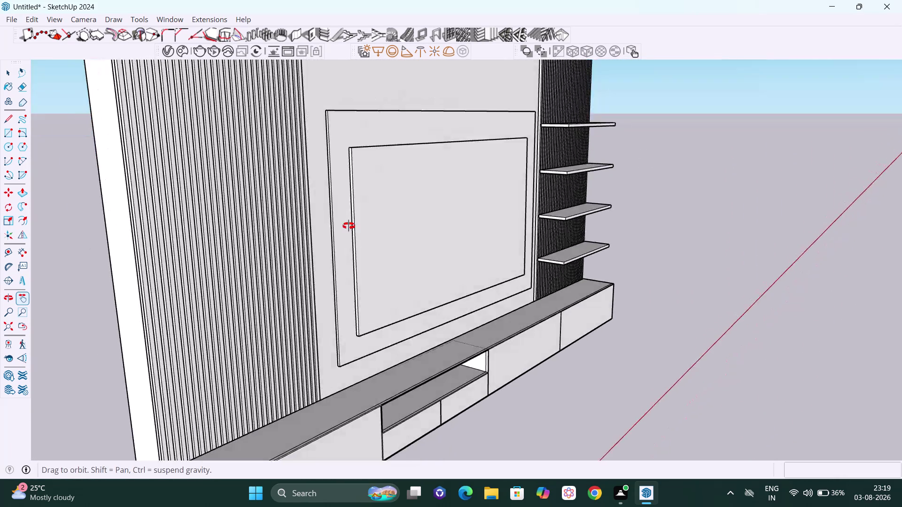
middle_drag(353, 222, 381, 232)
scroll(up, 3)
scroll(up, 3)
scroll(down, 3)
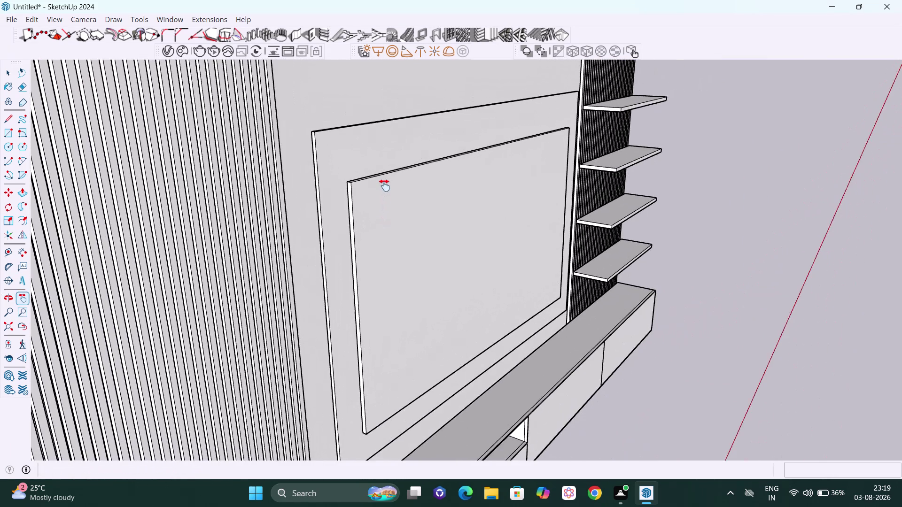
middle_drag(384, 186, 365, 182)
key(space)
Push/pull the TV screen panel's front face 10 mm inside its group, then close the group.
click(402, 195)
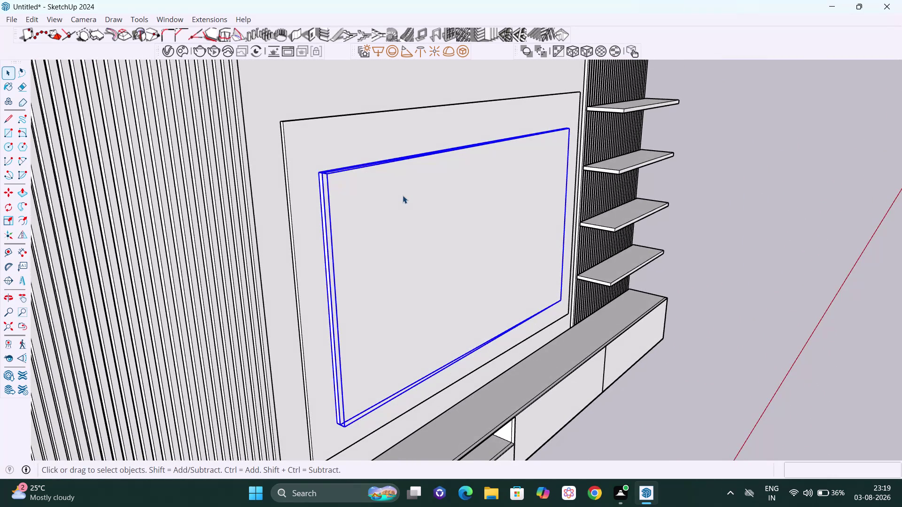
click(402, 195)
click(403, 195)
click(403, 195)
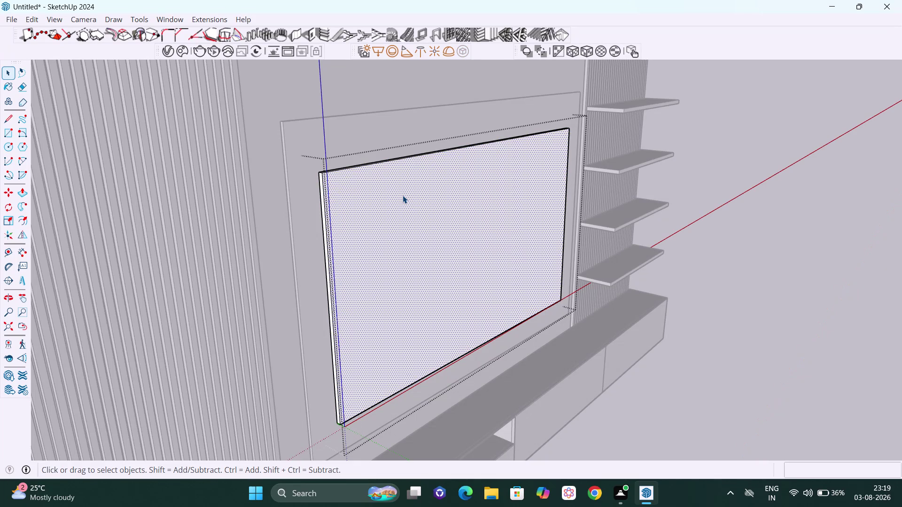
key(p)
click(402, 196)
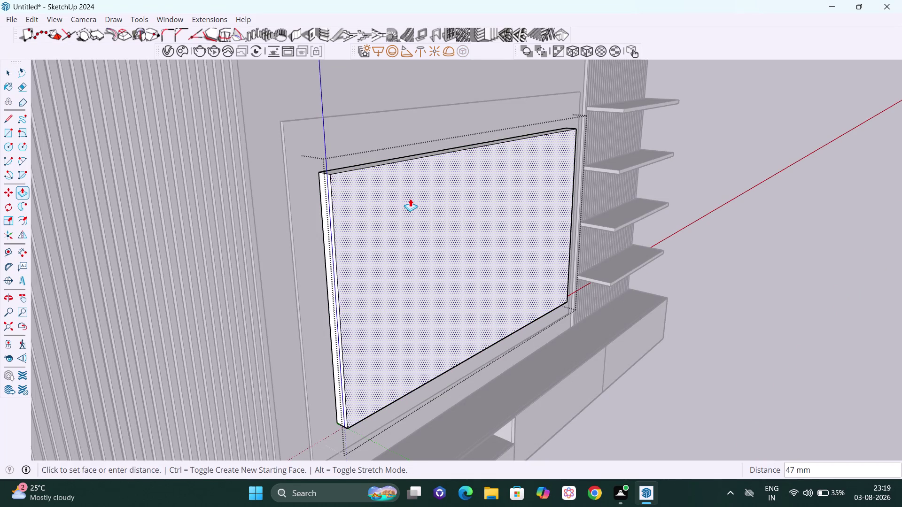
text(10)
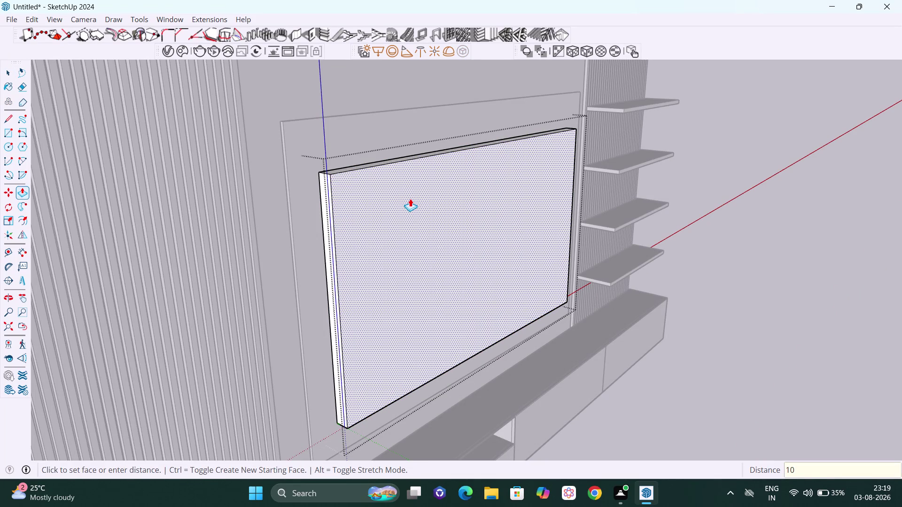
key(Return)
key(space)
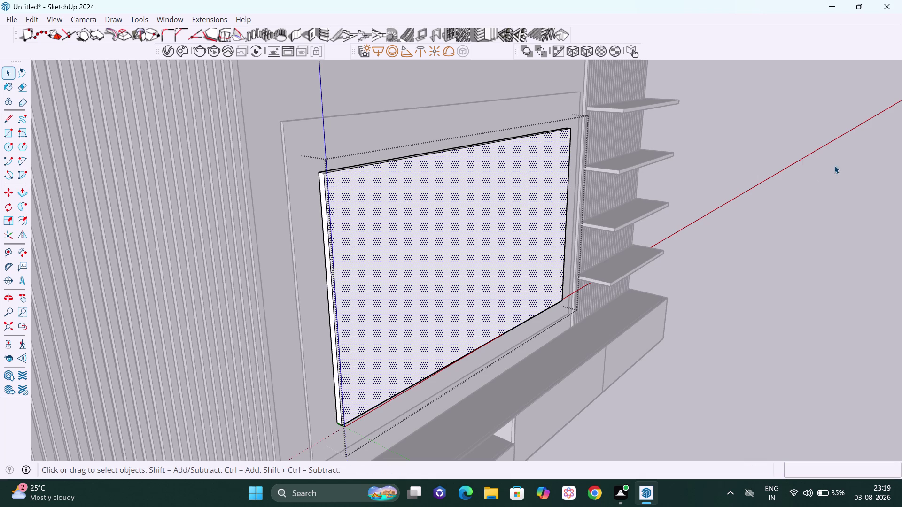
click(797, 122)
scroll(down, 3)
scroll(down, 3)
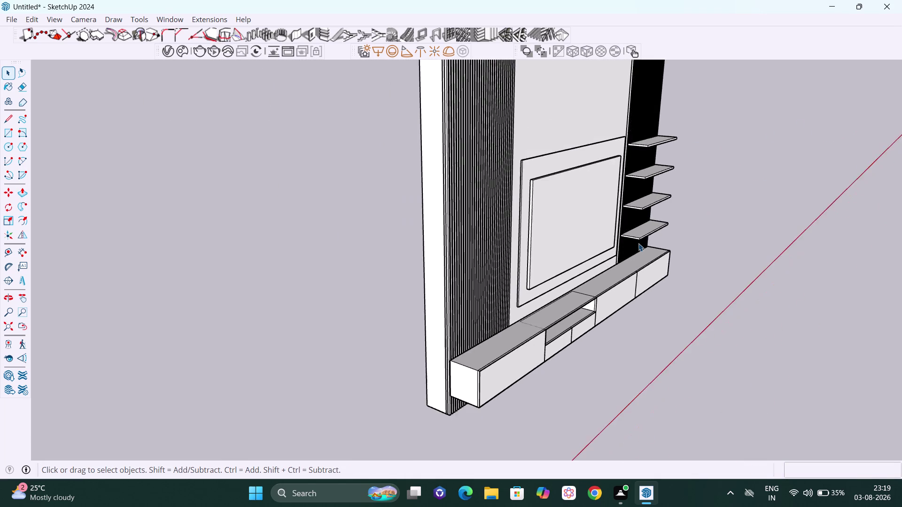
middle_drag(635, 243, 382, 173)
scroll(down, 3)
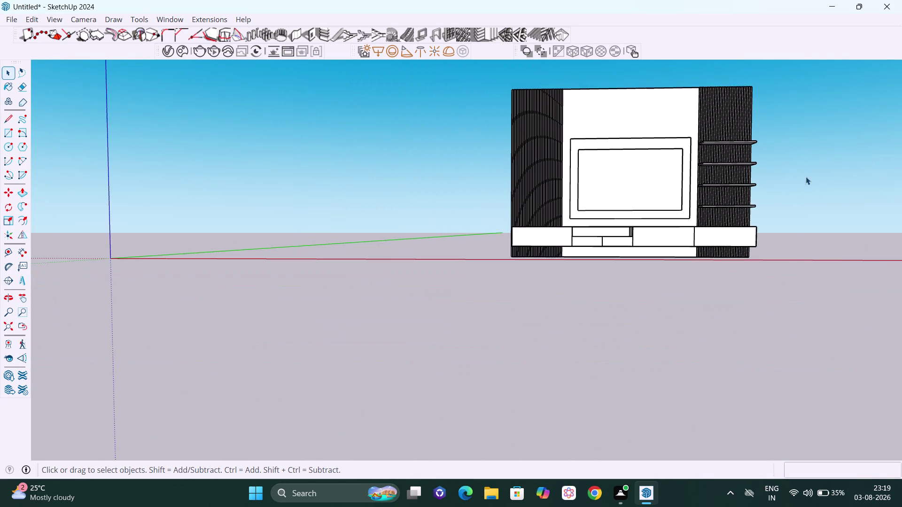
middle_drag(821, 186, 496, 198)
scroll(up, 3)
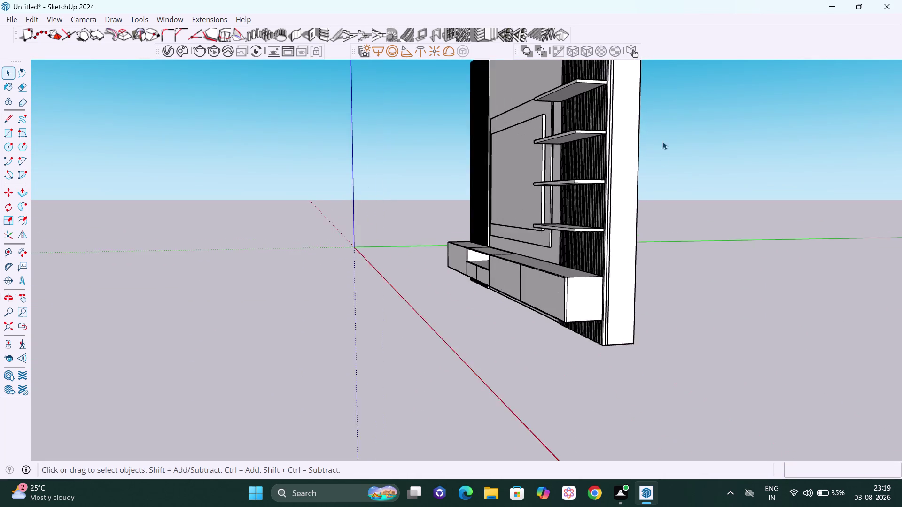
scroll(up, 3)
scroll(up, 3)
middle_drag(595, 216, 745, 225)
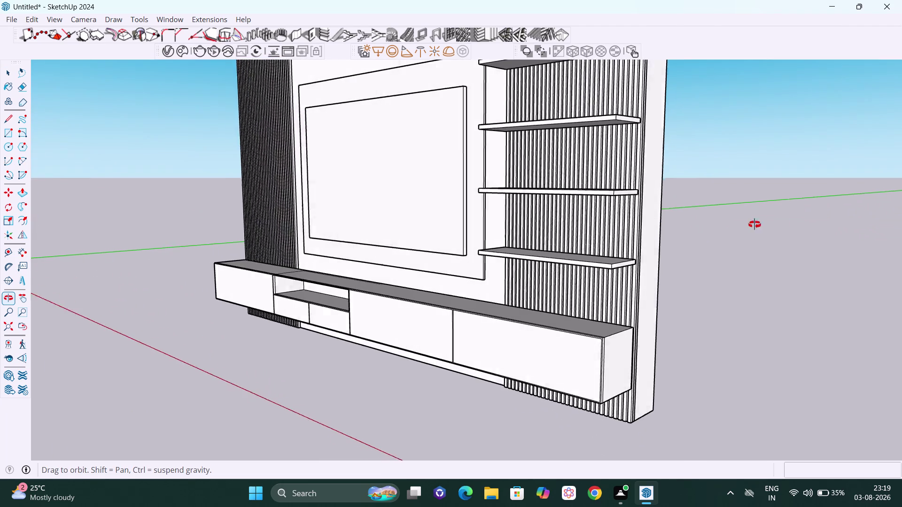
middle_drag(745, 225, 798, 222)
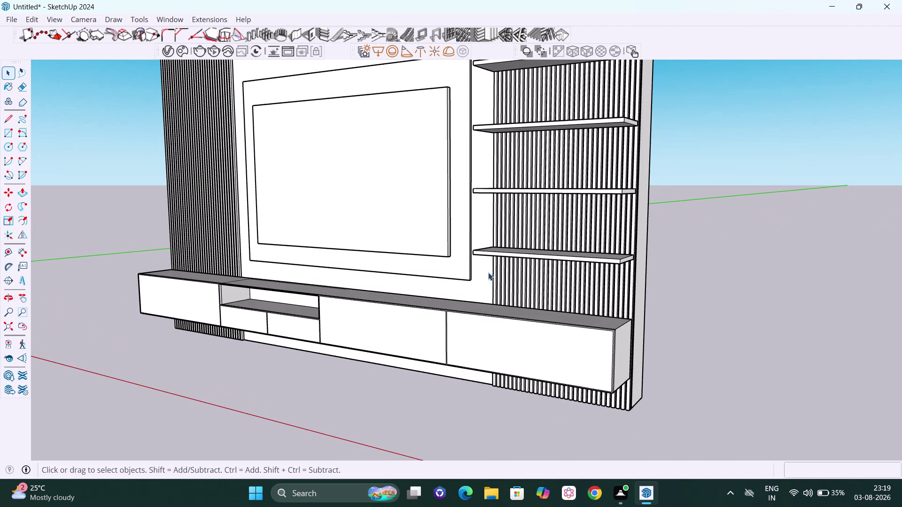
scroll(down, 3)
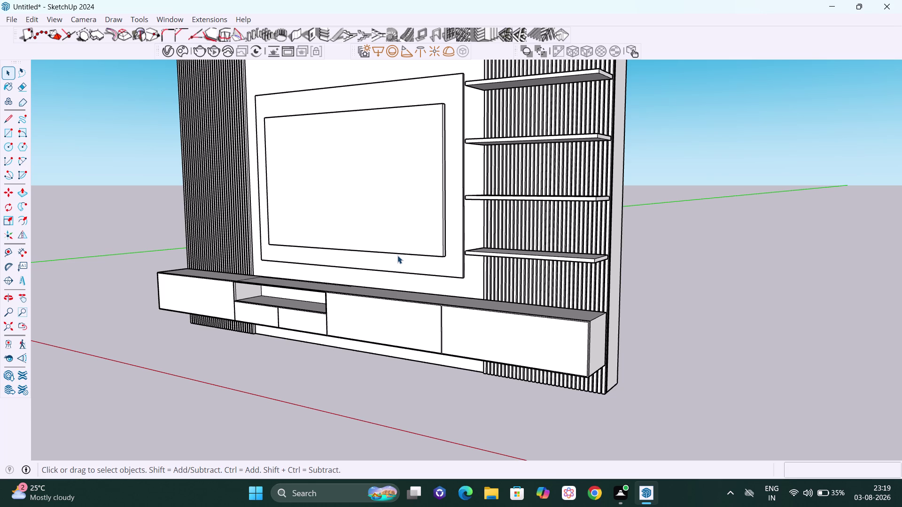
scroll(down, 3)
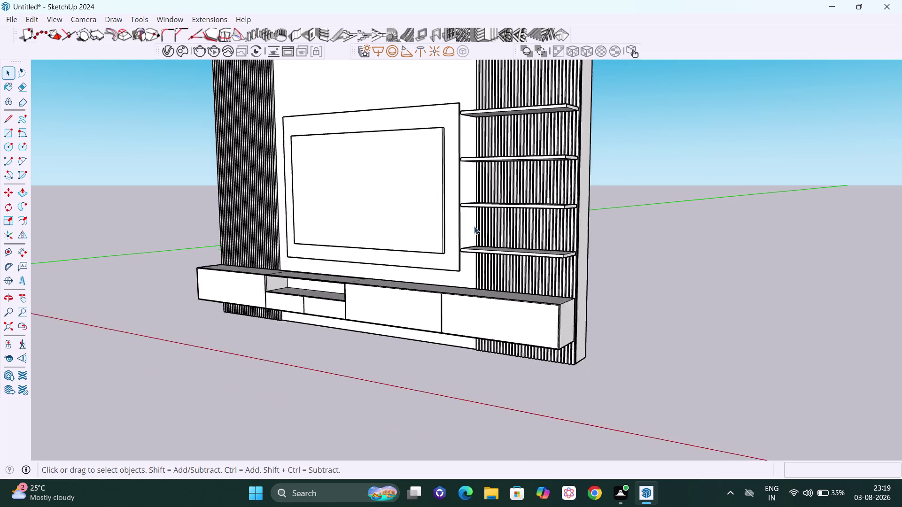
scroll(down, 3)
scroll(down, 3)
middle_drag(524, 219, 523, 201)
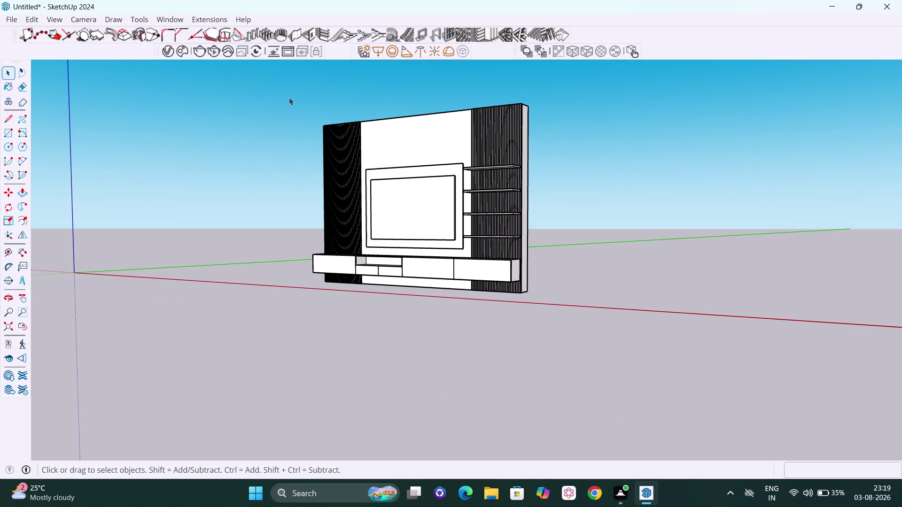
Box-select every part of the TV wall unit and orbit to a side view.
drag(669, 103, 333, 154)
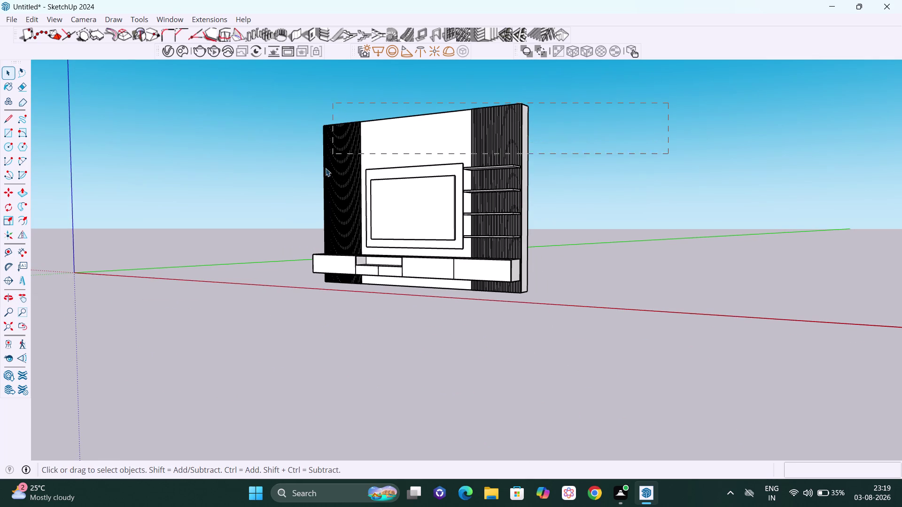
drag(333, 154, 286, 307)
scroll(down, 3)
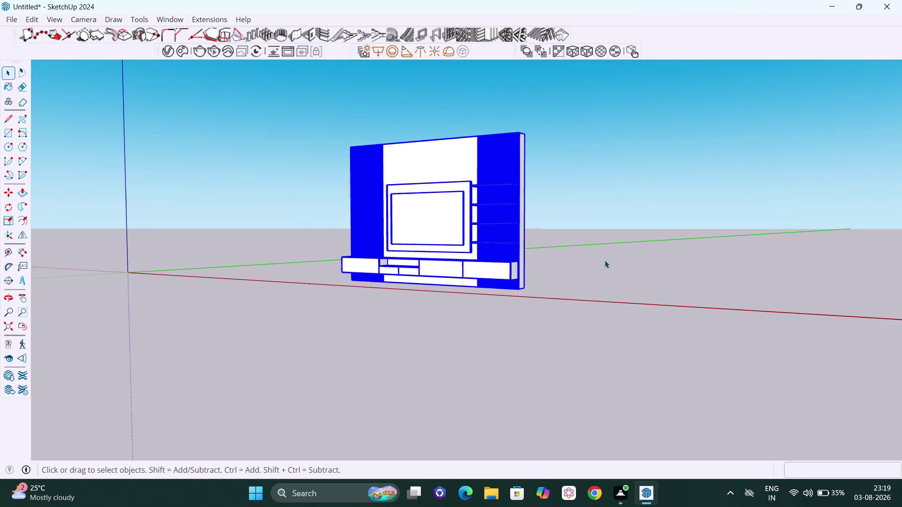
scroll(down, 3)
middle_drag(896, 255, 628, 301)
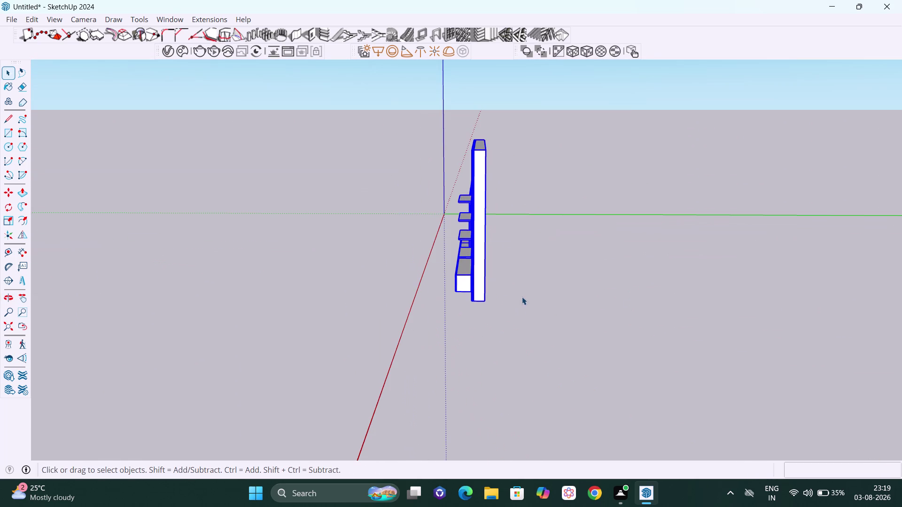
Move the unit from its bottom corner about 7 m along the green axis, then deselect it.
key(m)
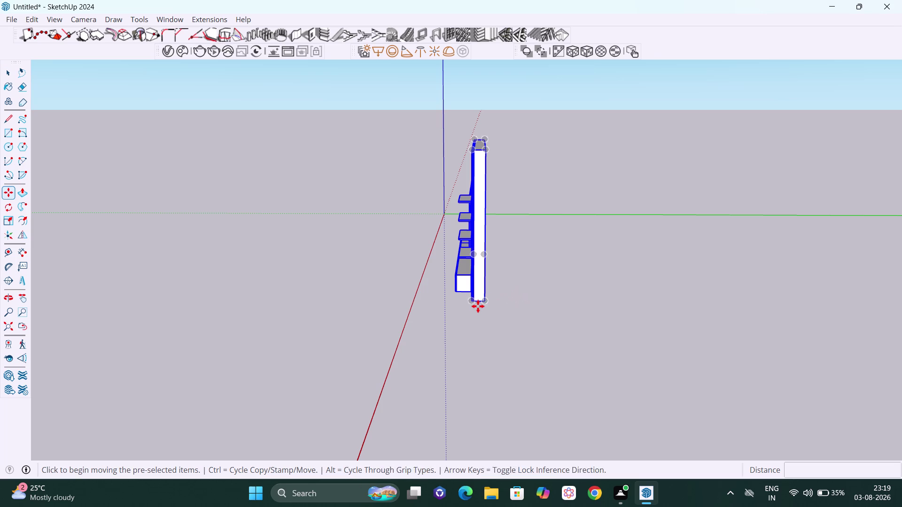
key(Right)
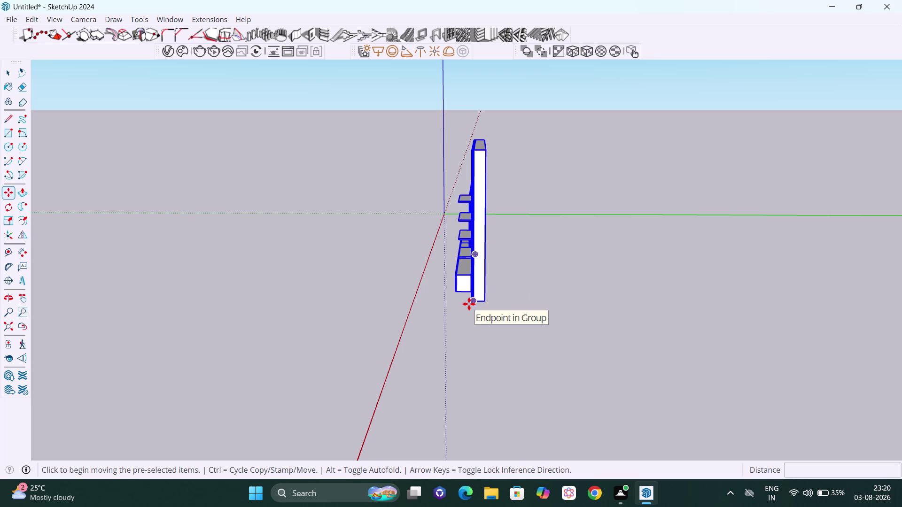
click(469, 303)
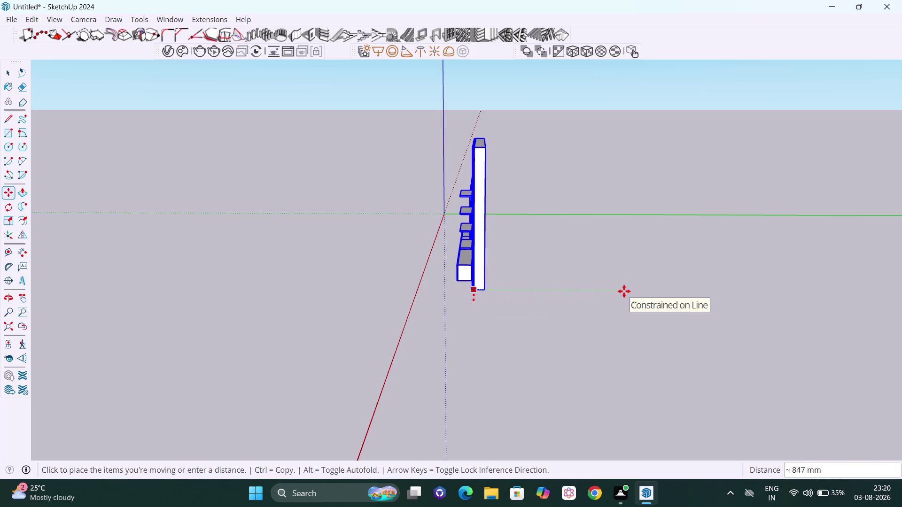
key(Left)
scroll(down, 3)
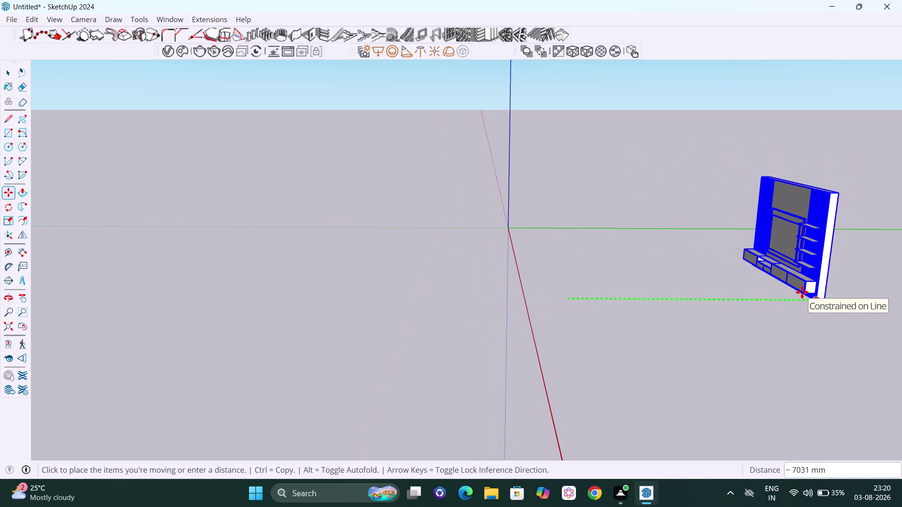
click(808, 293)
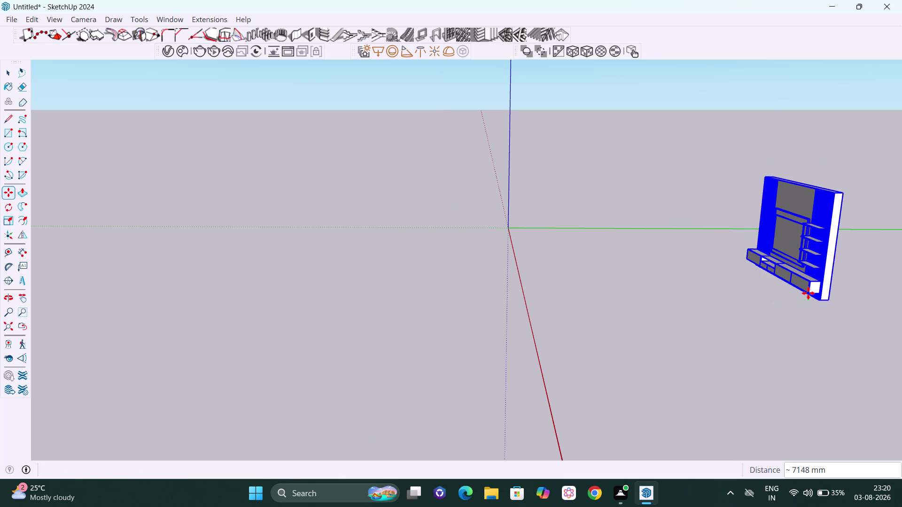
key(space)
click(756, 327)
scroll(down, 3)
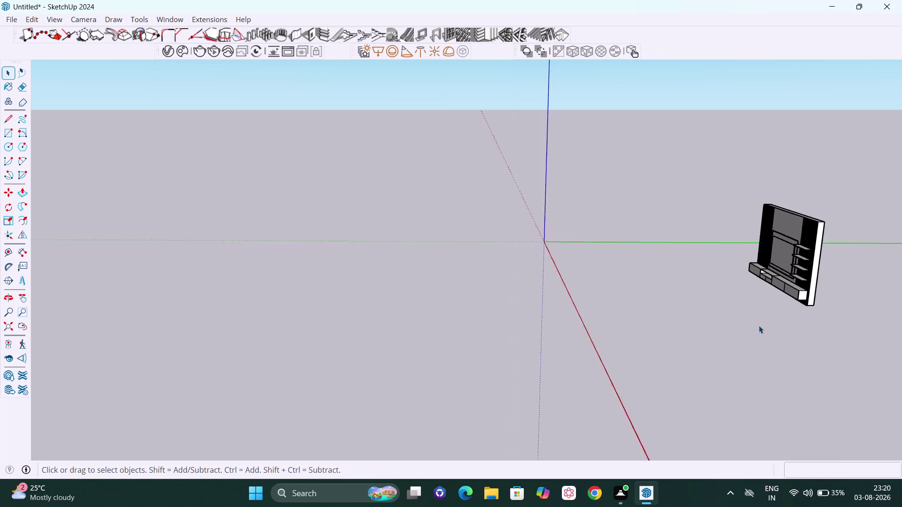
middle_drag(760, 324, 901, 308)
scroll(up, 3)
scroll(up, 3)
scroll(up, 3)
middle_drag(637, 342, 650, 347)
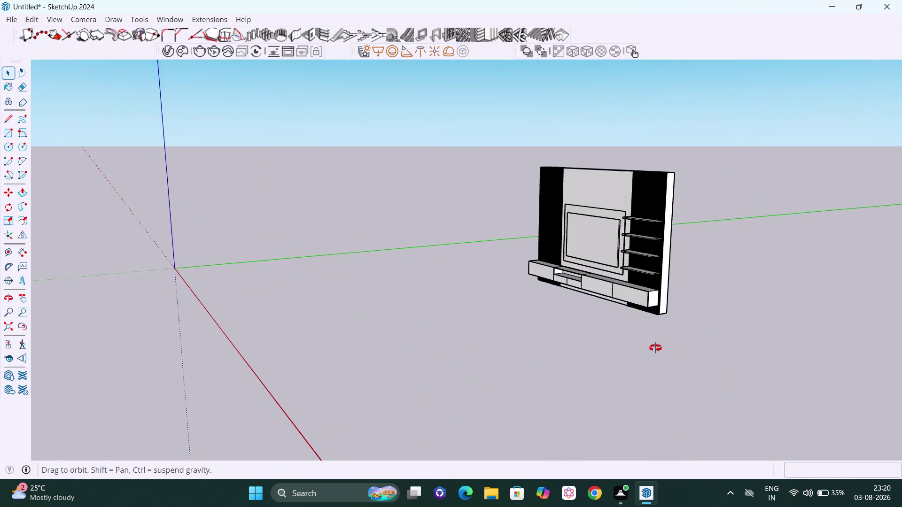
middle_drag(650, 347, 818, 333)
middle_drag(331, 337, 467, 365)
scroll(up, 3)
scroll(up, 3)
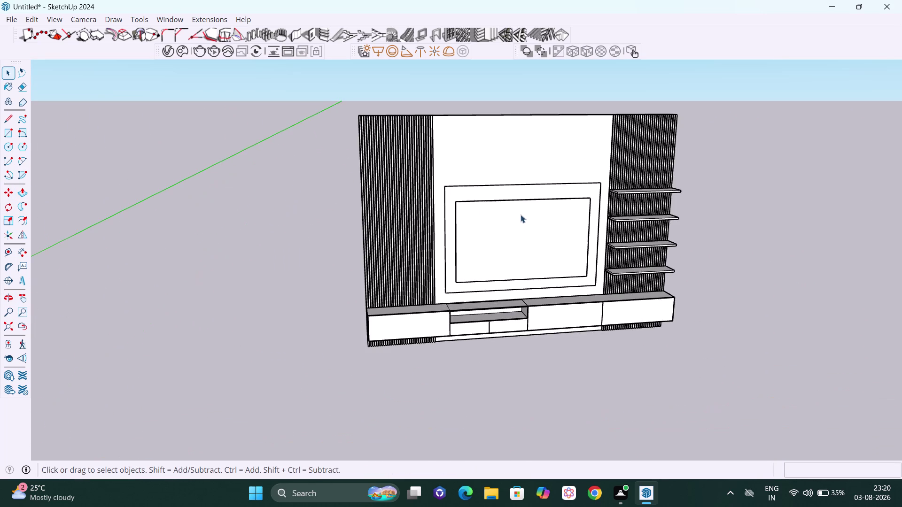
middle_drag(540, 345, 476, 321)
scroll(down, 3)
middle_drag(539, 337, 491, 333)
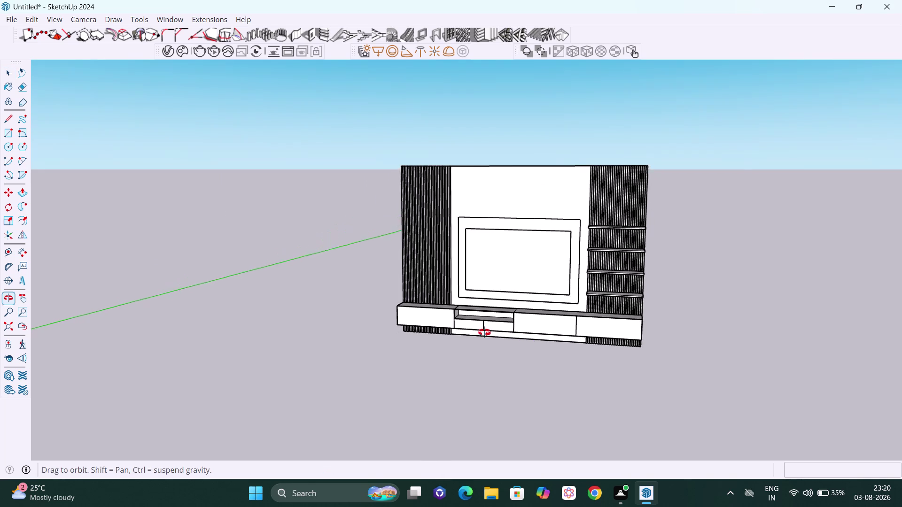
middle_drag(491, 333, 427, 328)
scroll(up, 3)
scroll(down, 3)
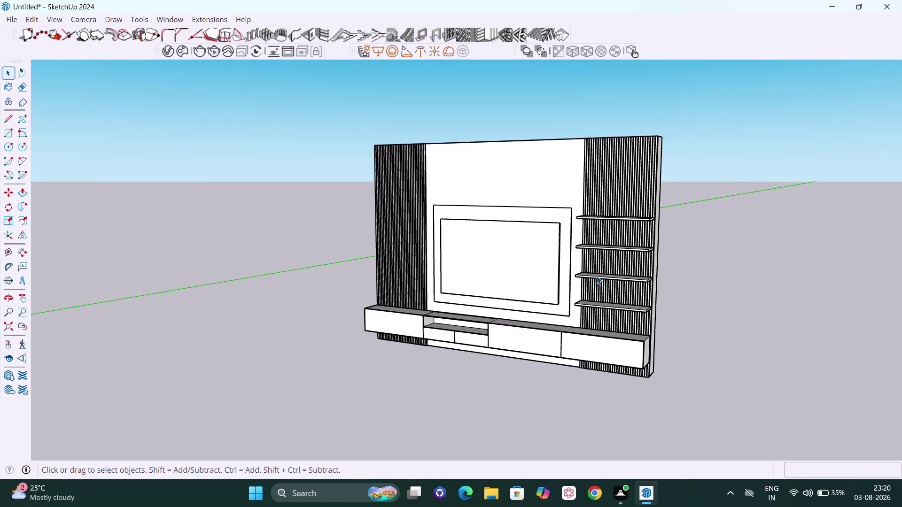